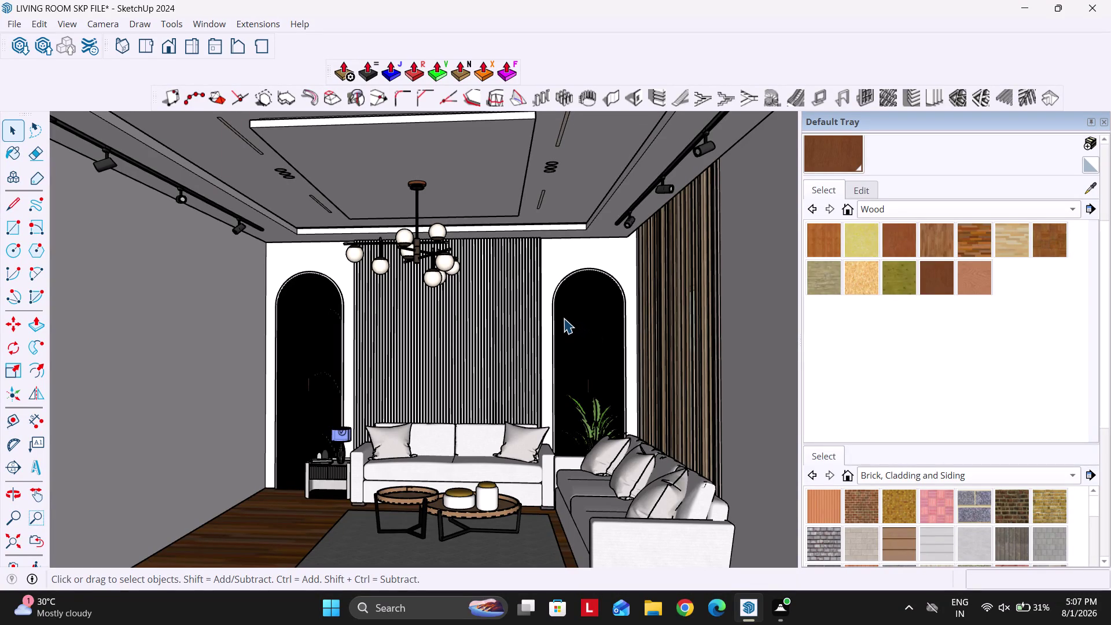
Compare the living room model against the reference photo and save the file.
scroll(down, 3)
scroll(up, 3)
middle_click(474, 294)
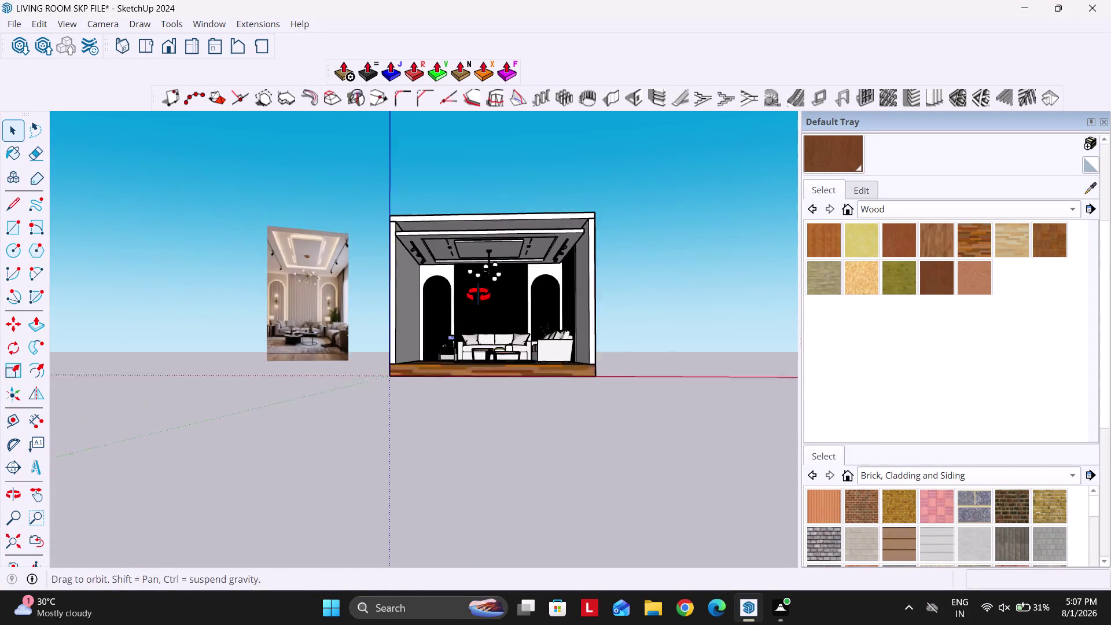
scroll(up, 3)
scroll(down, 3)
scroll(up, 3)
scroll(down, 3)
scroll(up, 3)
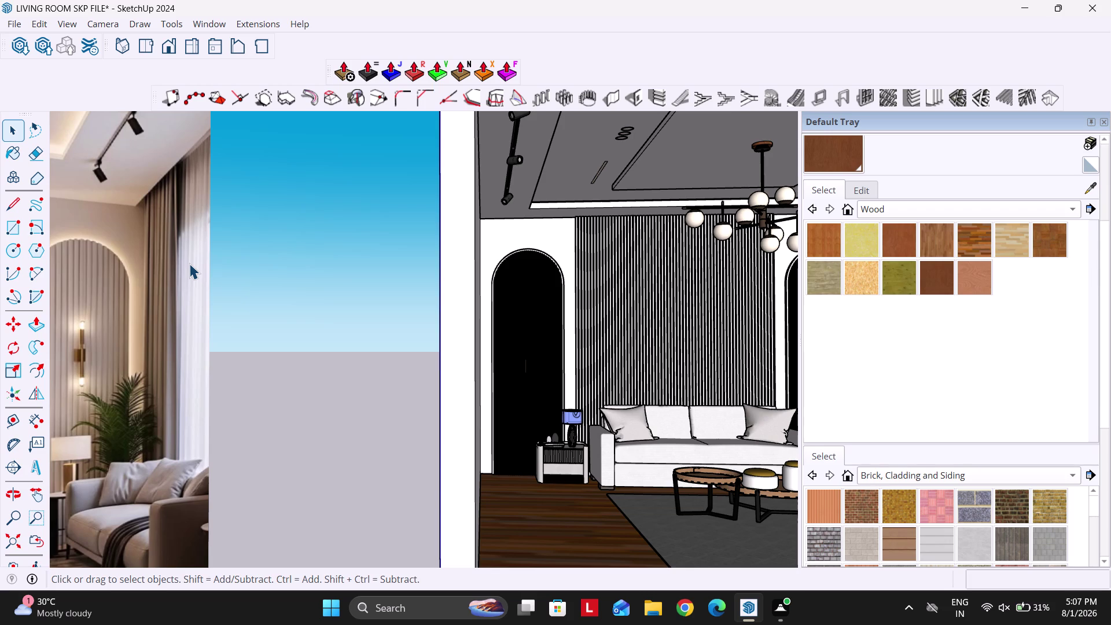
scroll(down, 3)
drag(280, 309, 289, 375)
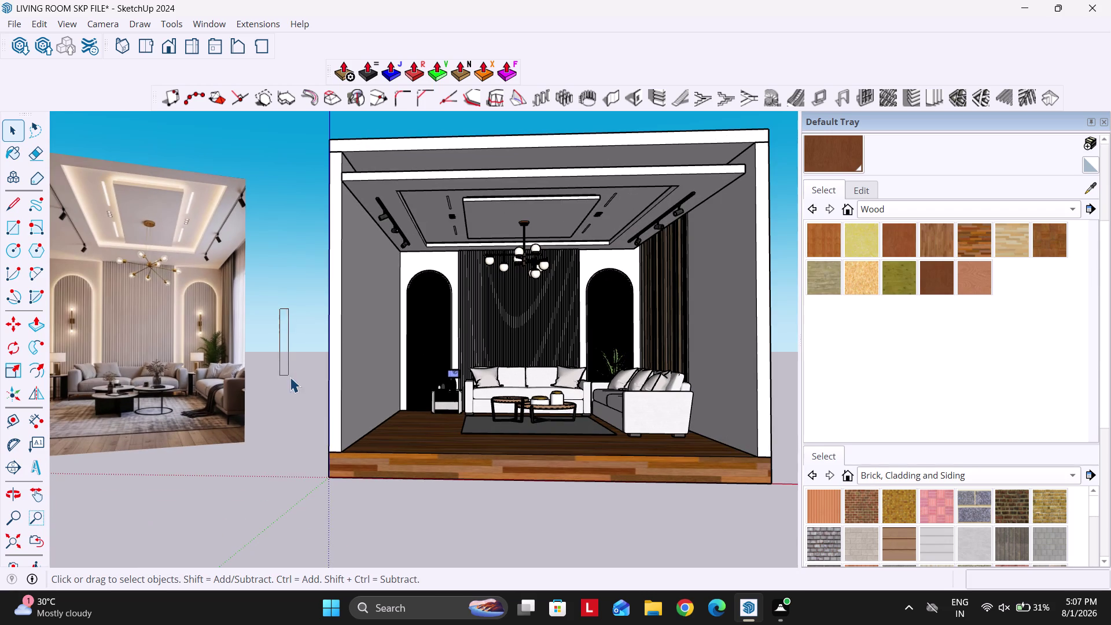
drag(289, 375, 297, 394)
key(ctrl+s)
Zoom and orbit into the room toward the sofa.
scroll(down, 3)
scroll(up, 3)
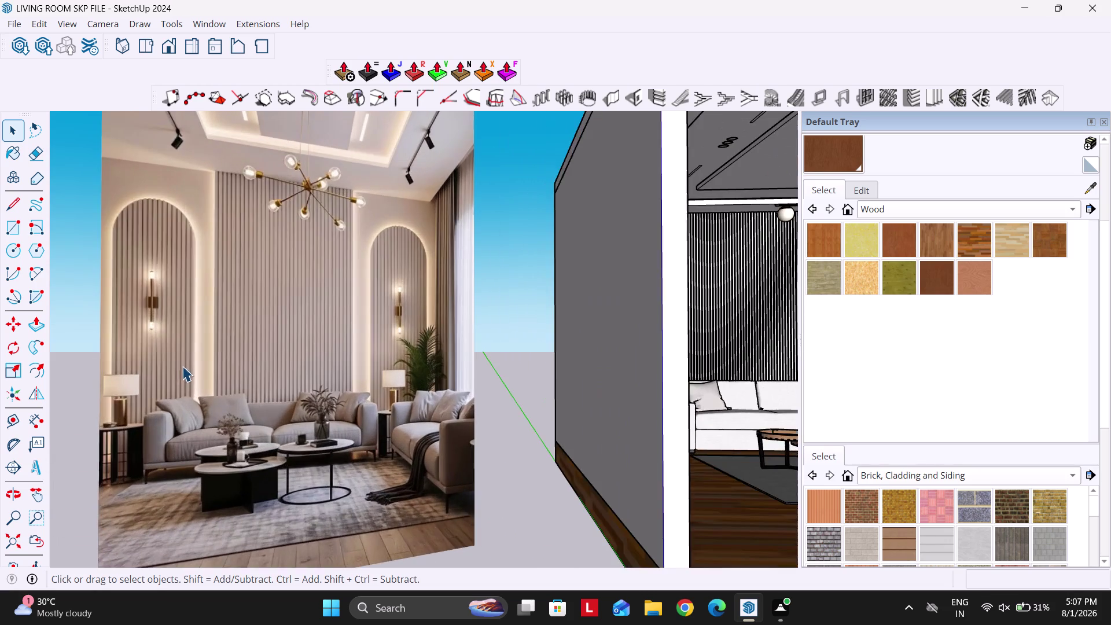
scroll(down, 3)
scroll(up, 3)
scroll(down, 3)
scroll(up, 3)
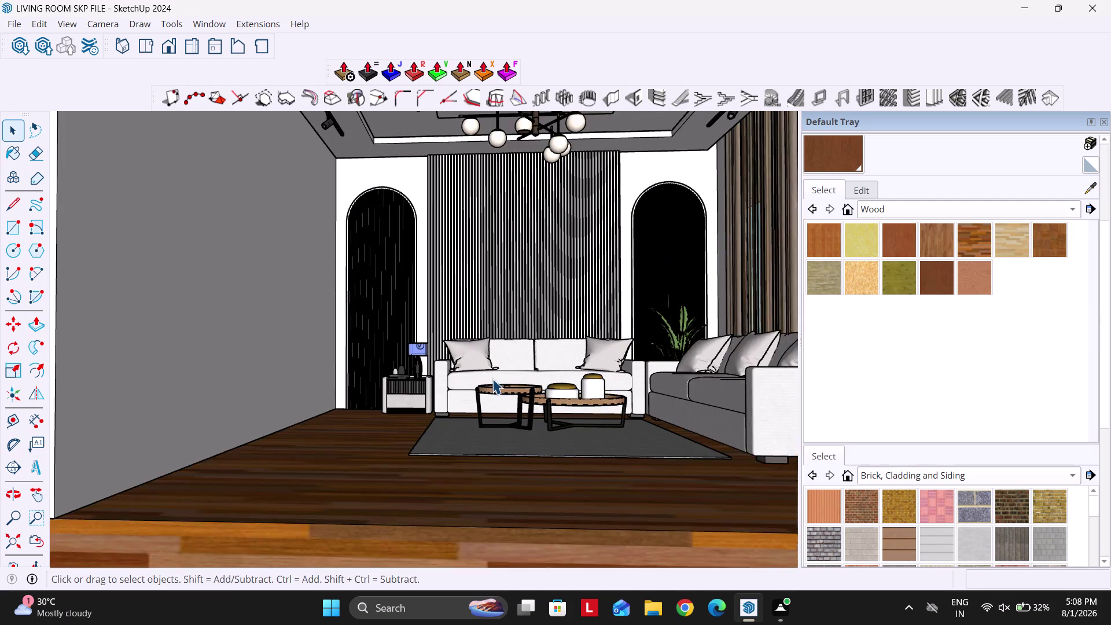
middle_drag(492, 379, 507, 440)
scroll(up, 3)
Select the side table, sofas, rug, coffee tables and potted plant together.
click(363, 381)
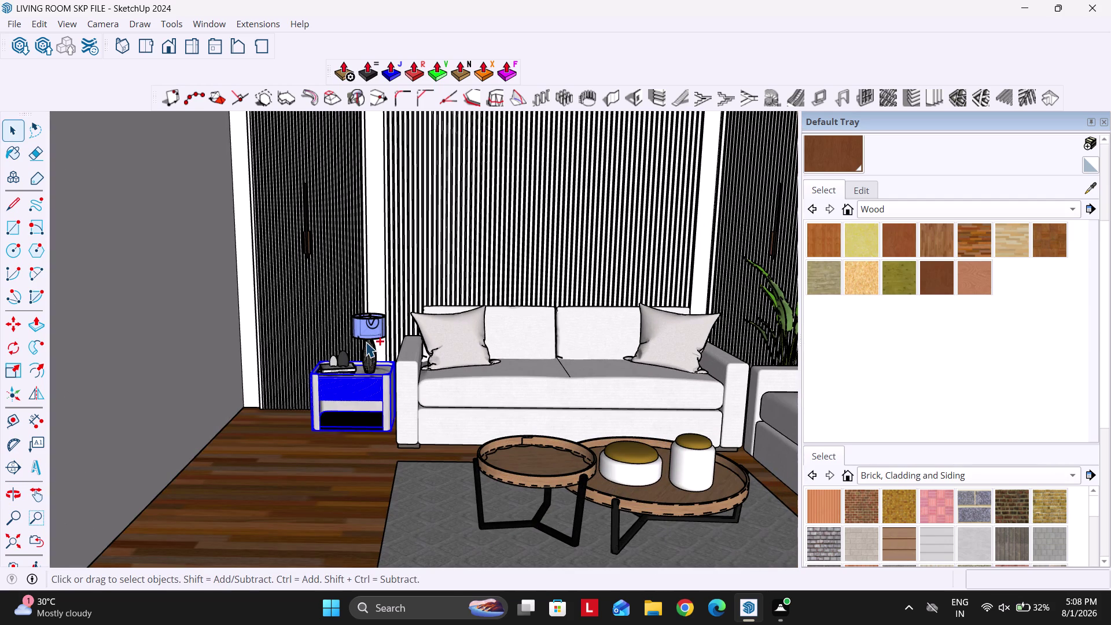
click(366, 341)
click(349, 355)
click(451, 367)
scroll(down, 3)
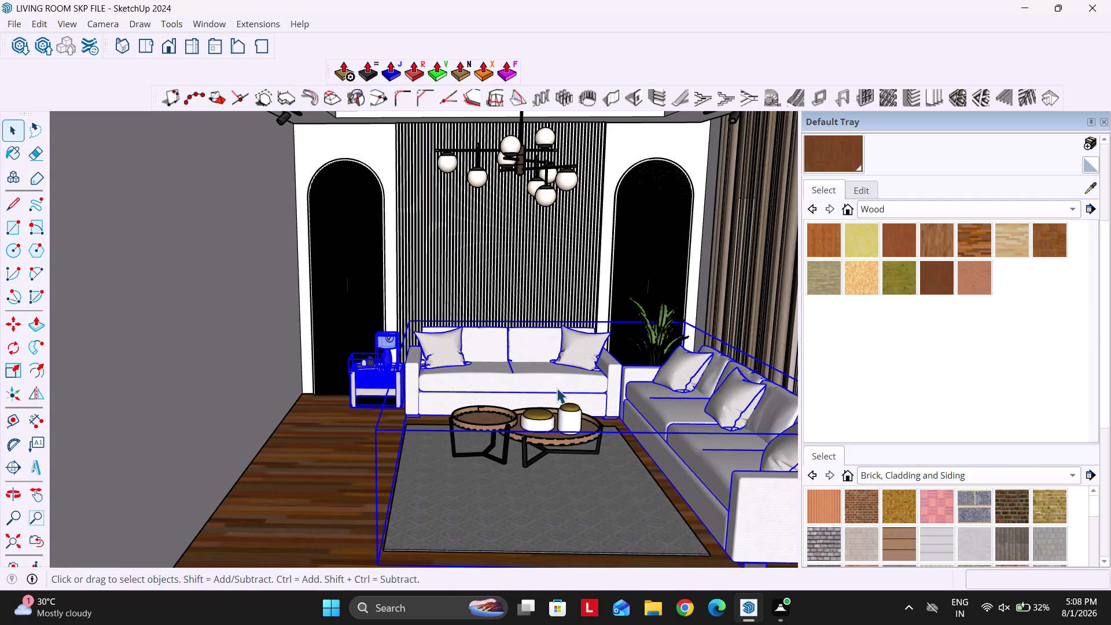
click(542, 420)
click(466, 481)
scroll(down, 3)
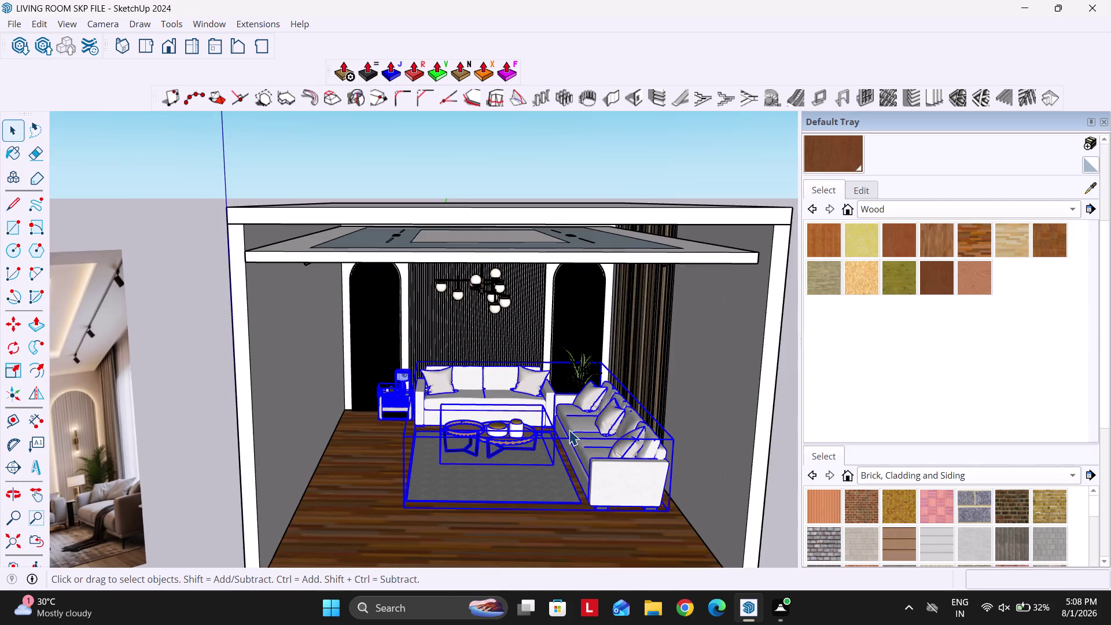
scroll(up, 3)
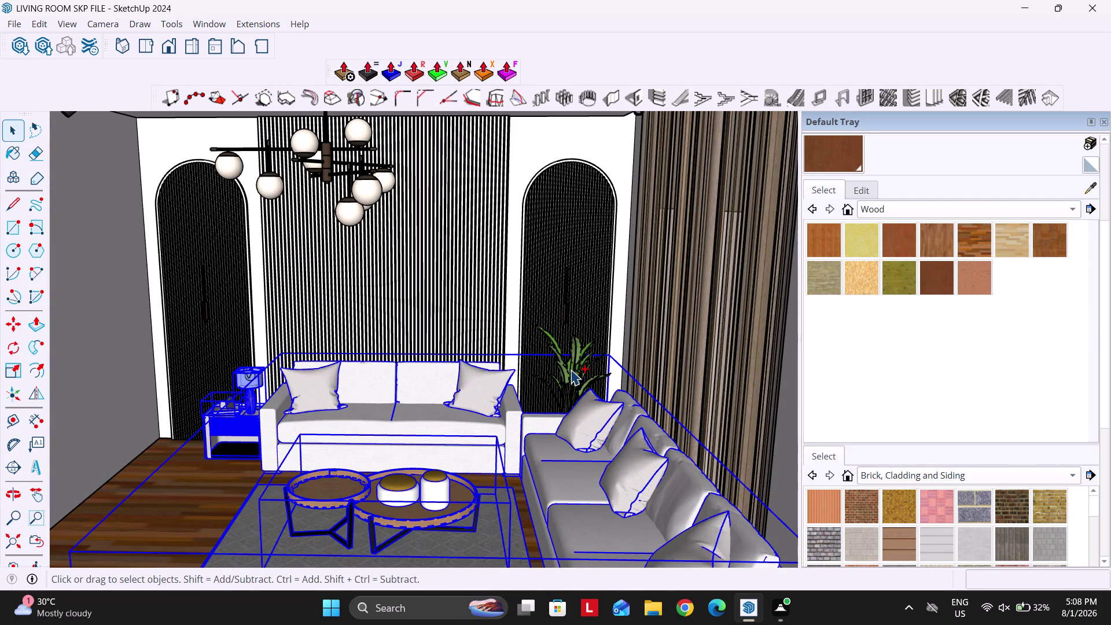
click(571, 370)
Scale the furniture up from a corner, then stretch it wider along the red axis.
key(s)
scroll(down, 3)
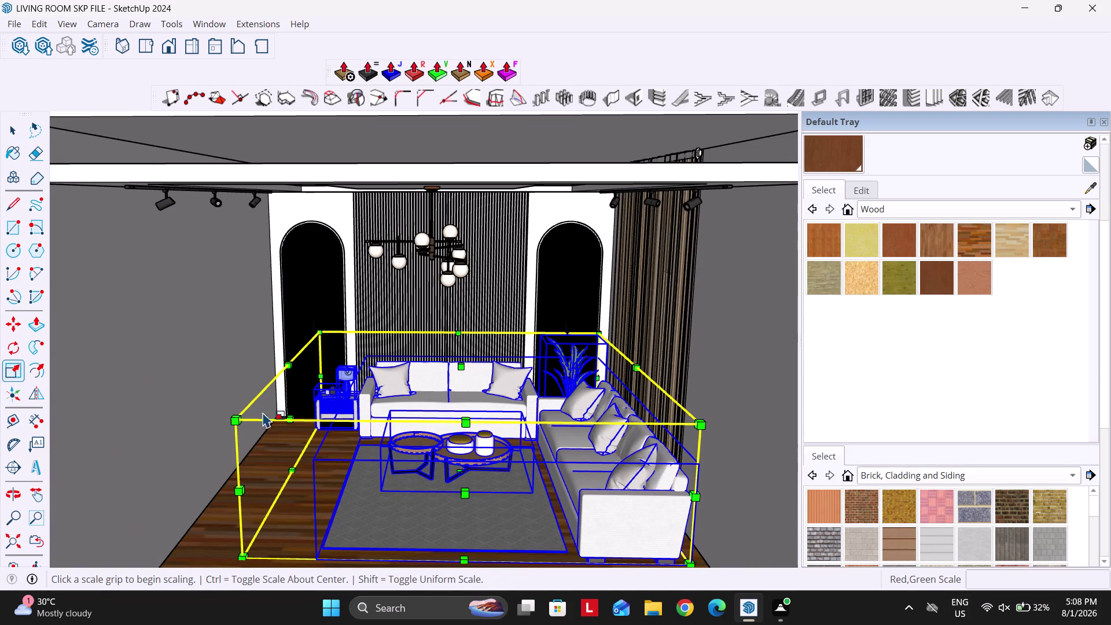
click(236, 420)
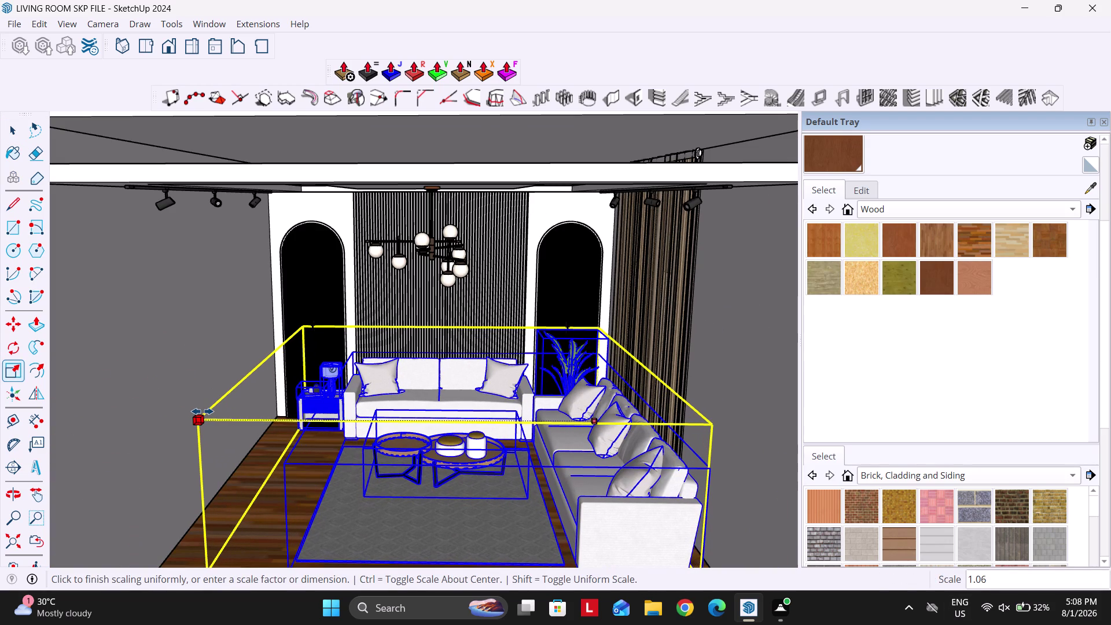
click(218, 413)
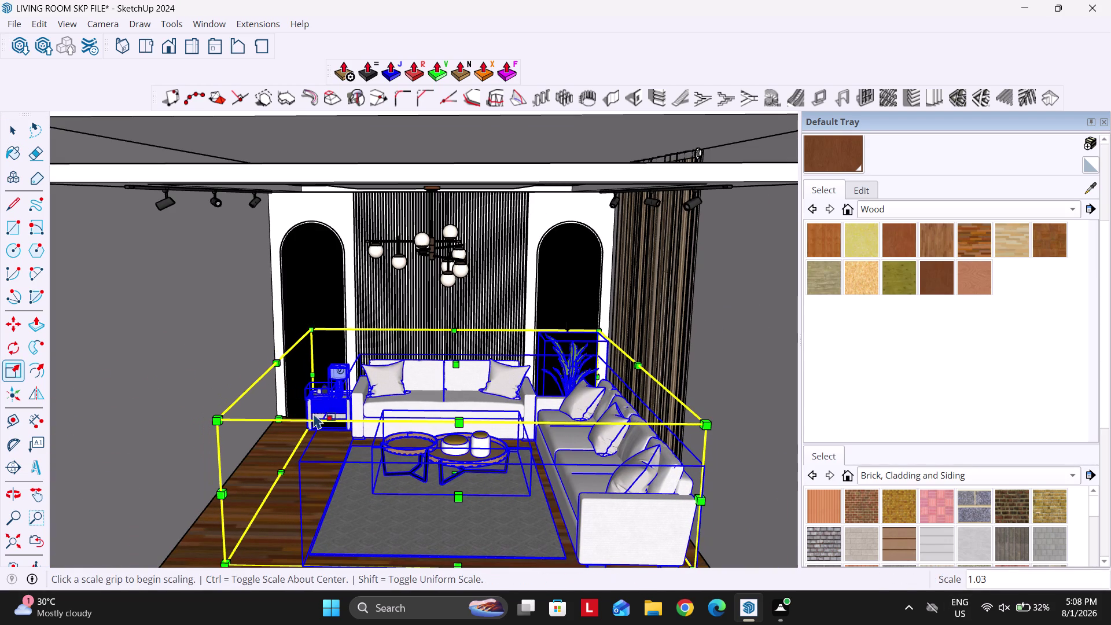
click(280, 420)
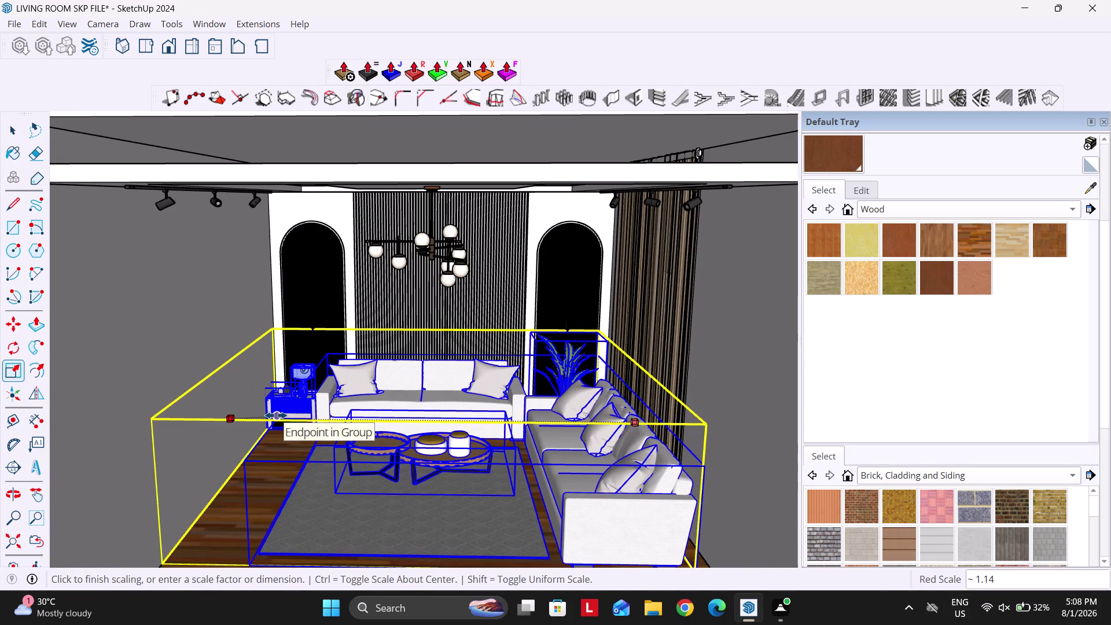
middle_drag(284, 417, 329, 415)
scroll(up, 3)
scroll(up, 3)
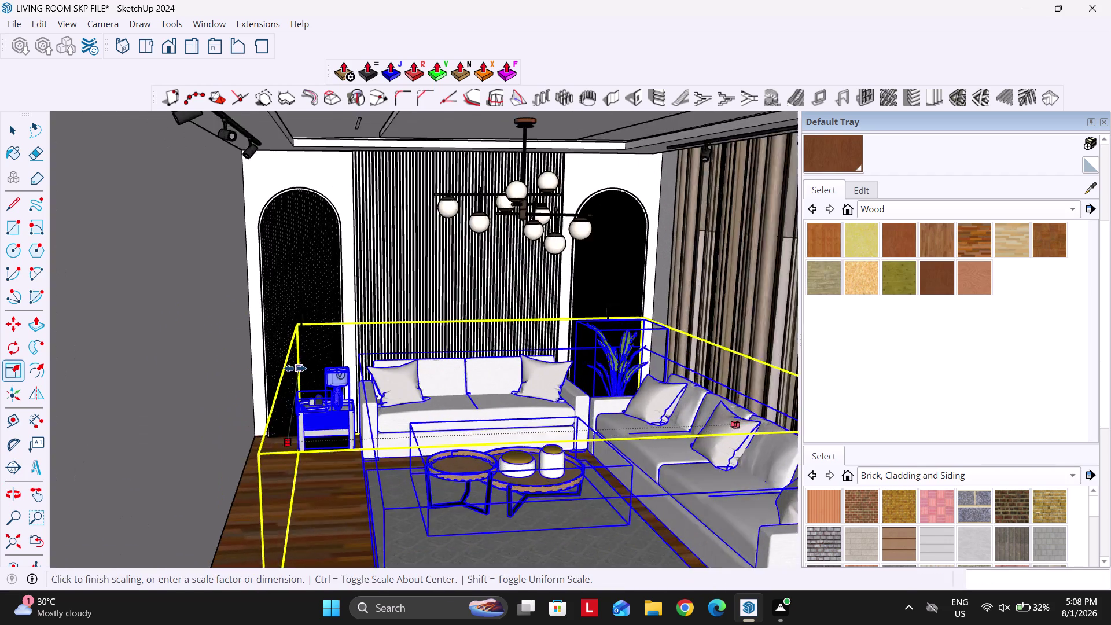
click(288, 369)
key(space)
Bring up the context menu for the furniture and dismiss it unchanged.
scroll(down, 3)
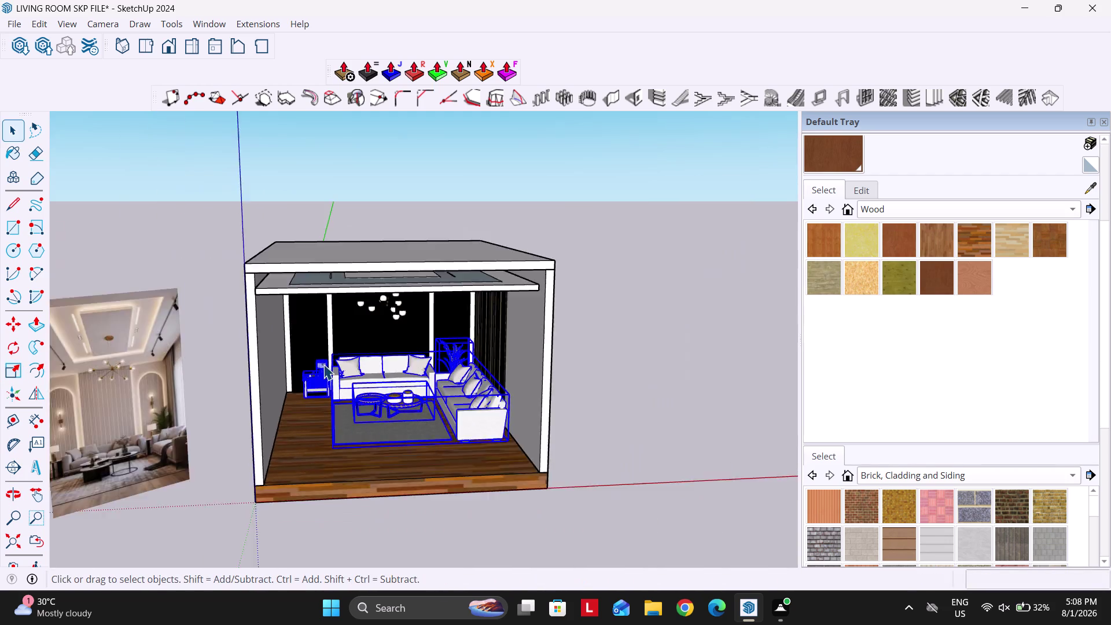
scroll(down, 3)
click(556, 378)
right_drag(446, 384, 439, 319)
scroll(up, 3)
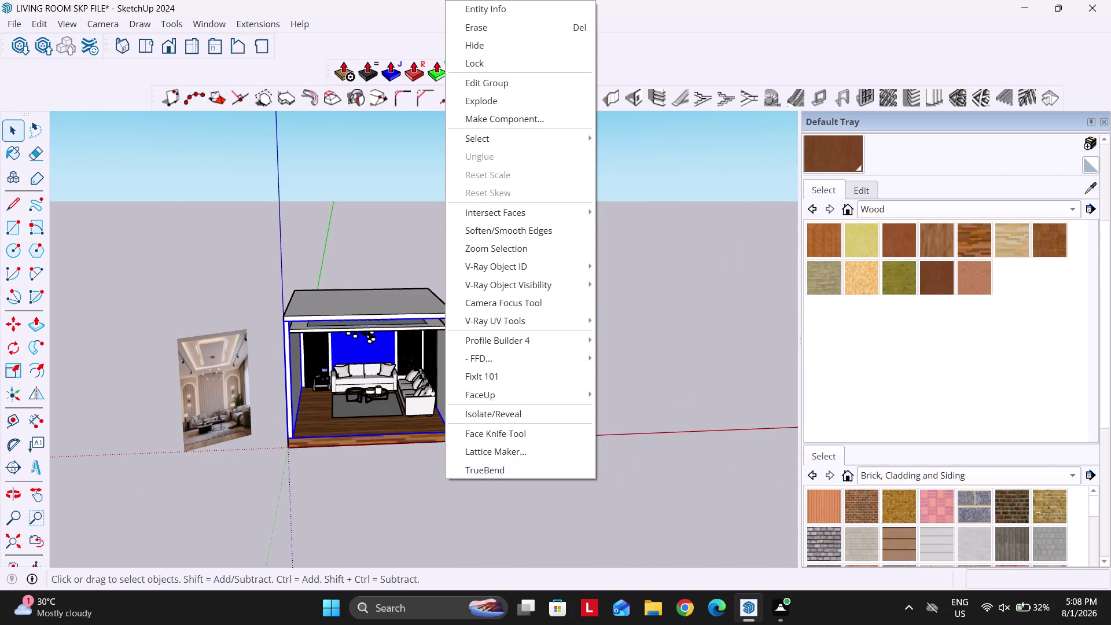
double_click(674, 521)
Orbit out to face the whole room front-on and select the chandelier.
middle_drag(398, 442, 566, 434)
middle_drag(559, 448, 481, 362)
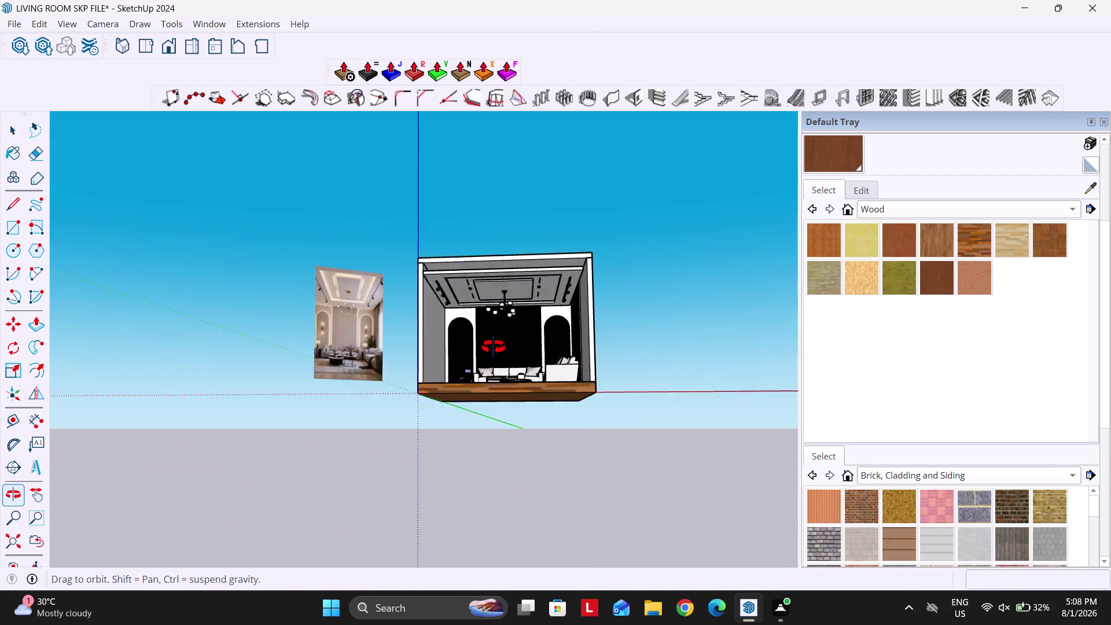
middle_drag(481, 362, 492, 384)
scroll(up, 3)
scroll(down, 3)
middle_drag(500, 355, 520, 359)
scroll(up, 3)
click(432, 289)
key(s)
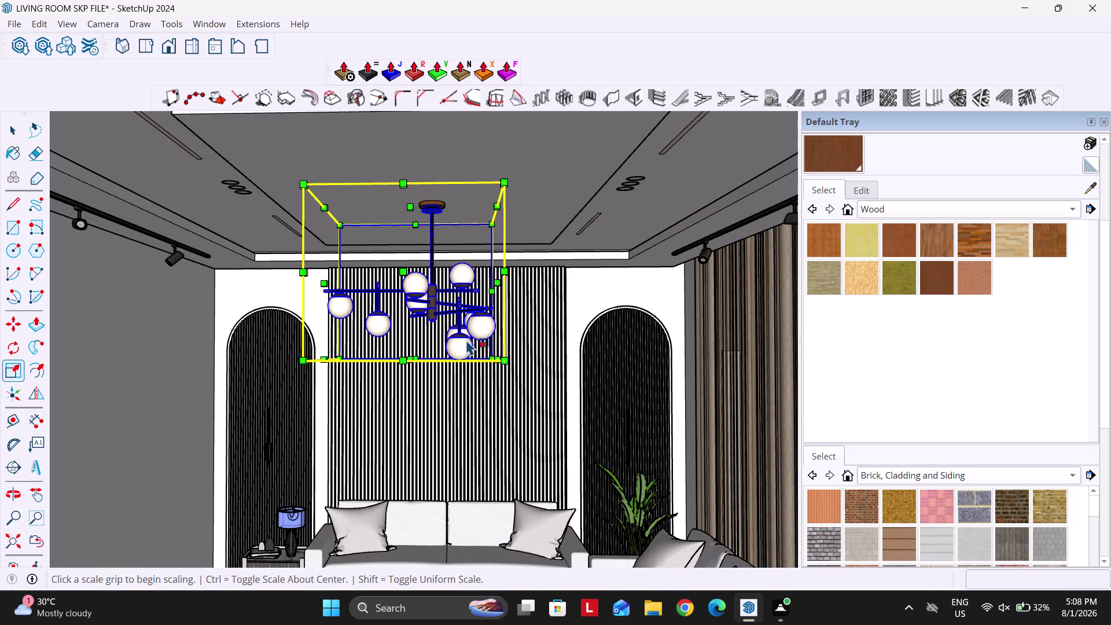
Shrink the chandelier from a corner grip to about 0.89 of its size.
click(502, 362)
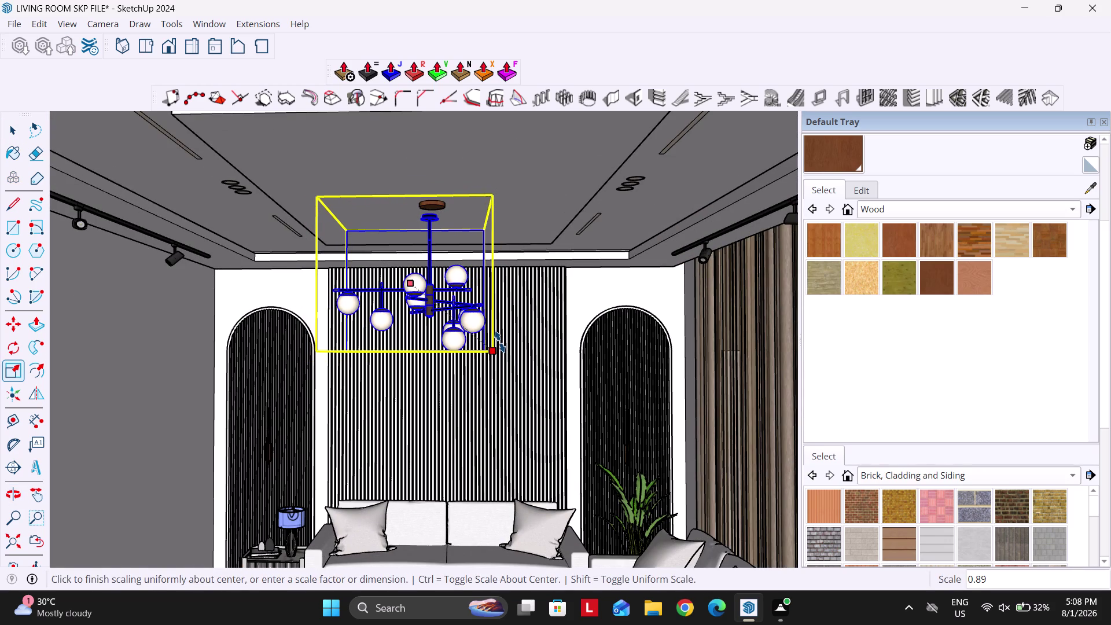
click(500, 342)
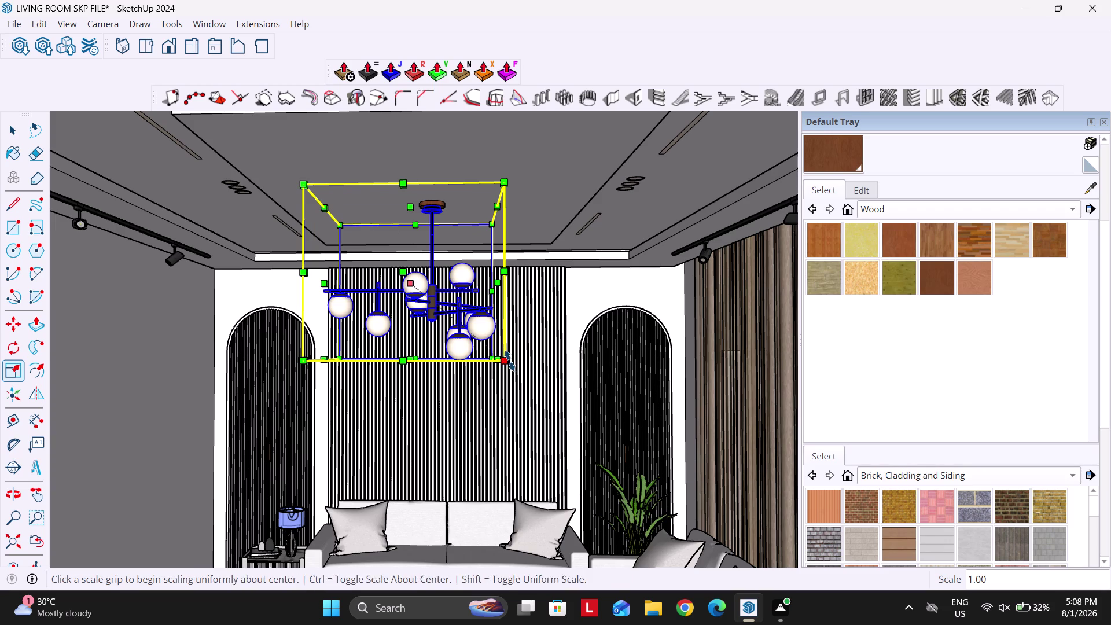
click(510, 361)
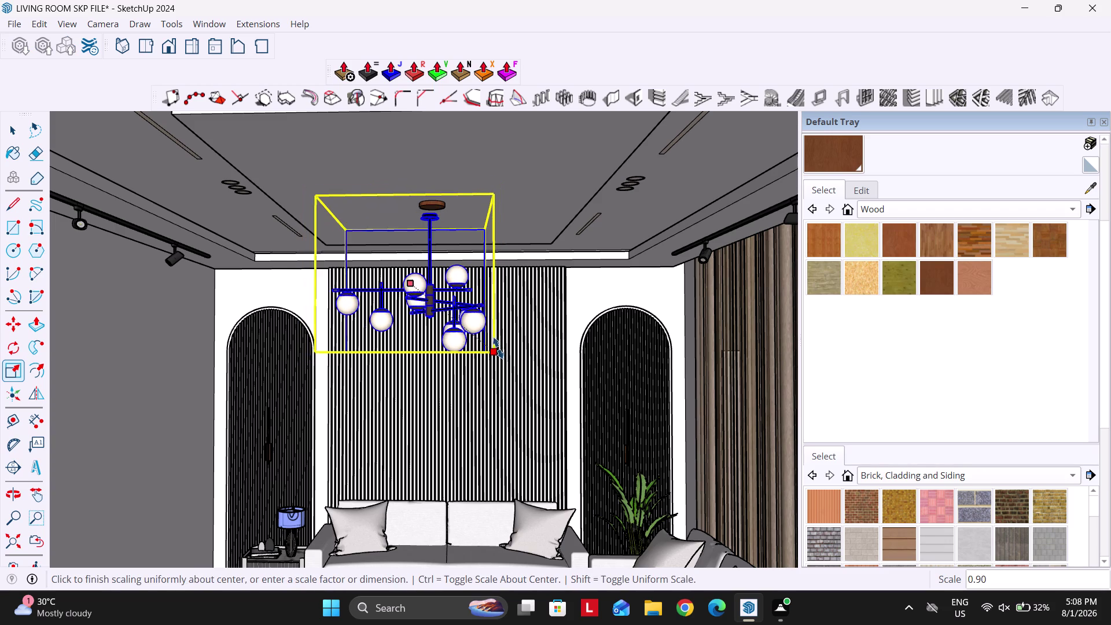
key(Escape)
text(`)
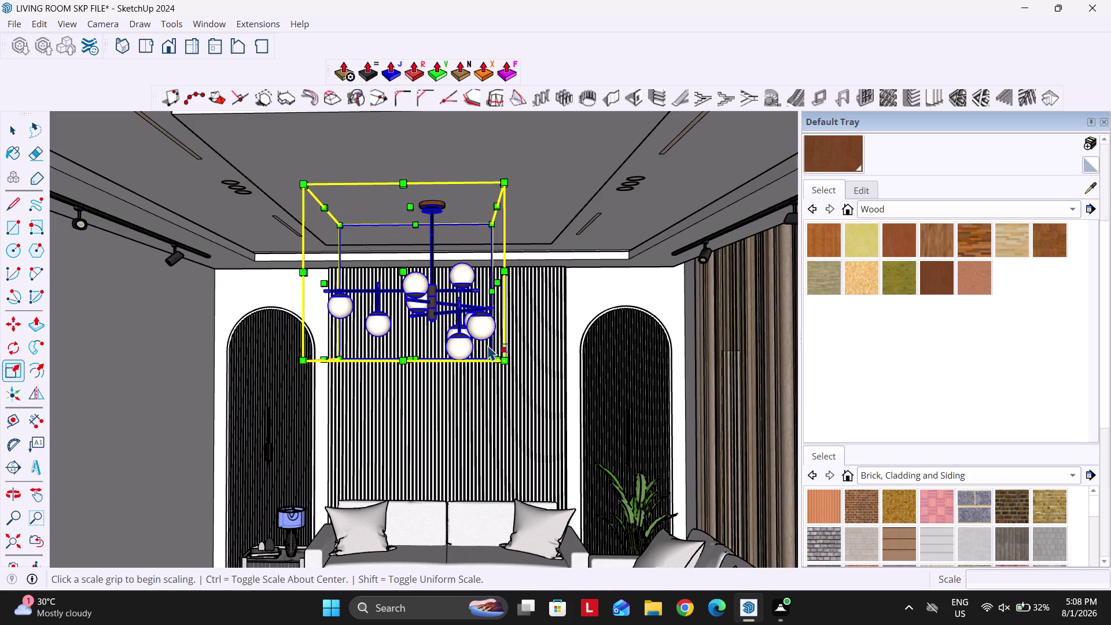
key(space)
scroll(up, 3)
key(s)
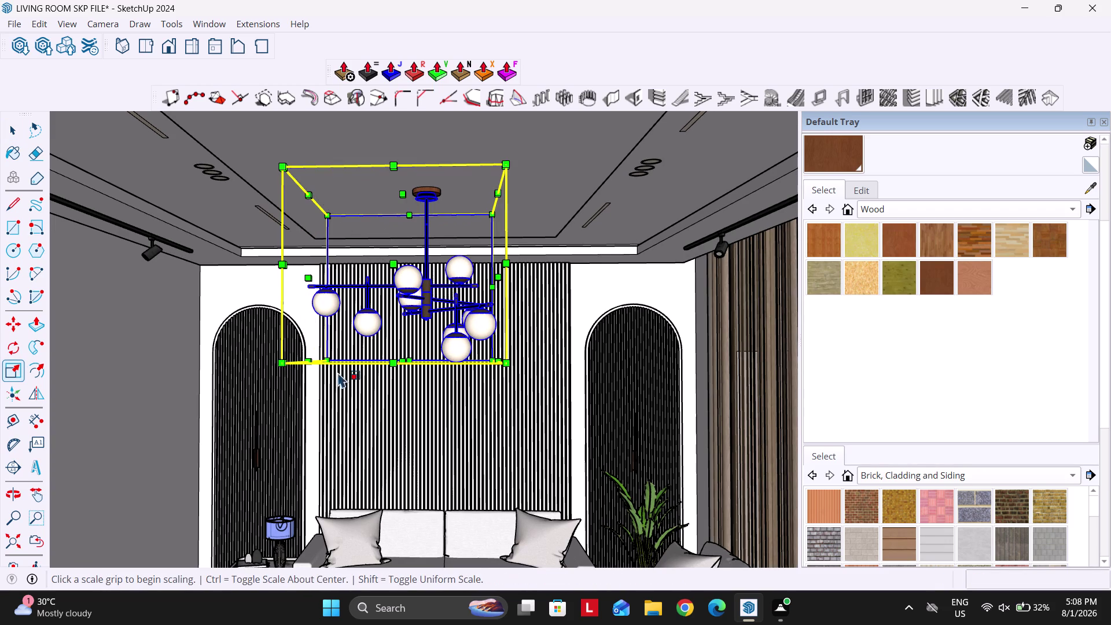
click(285, 366)
click(303, 360)
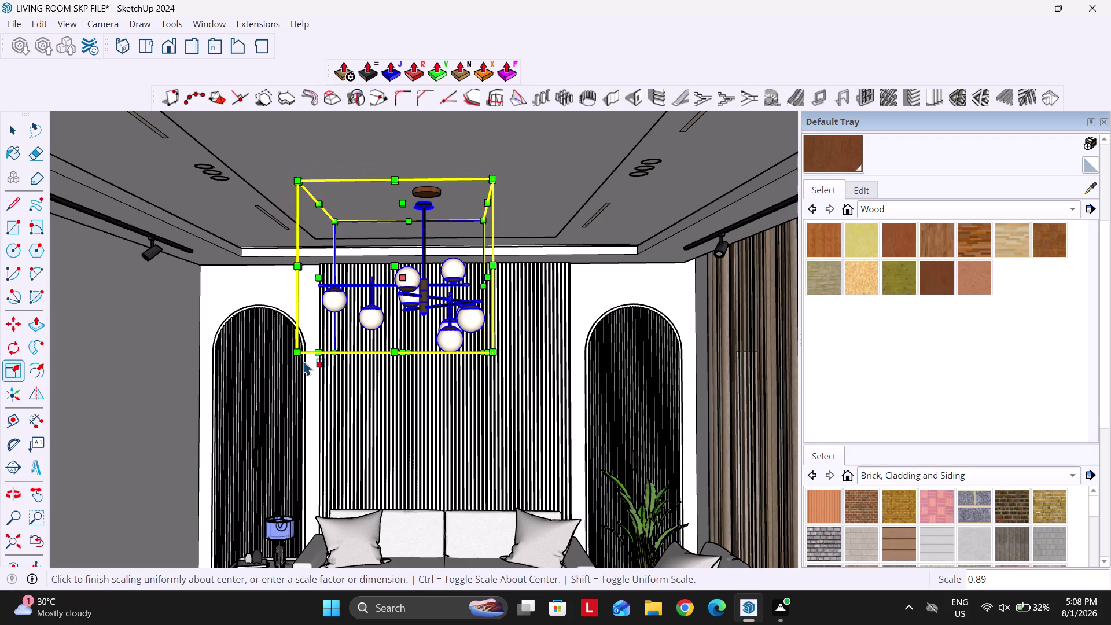
key(m)
scroll(up, 3)
Try moving the chandelier upward, undo, and orbit to view the canopy from below.
scroll(down, 3)
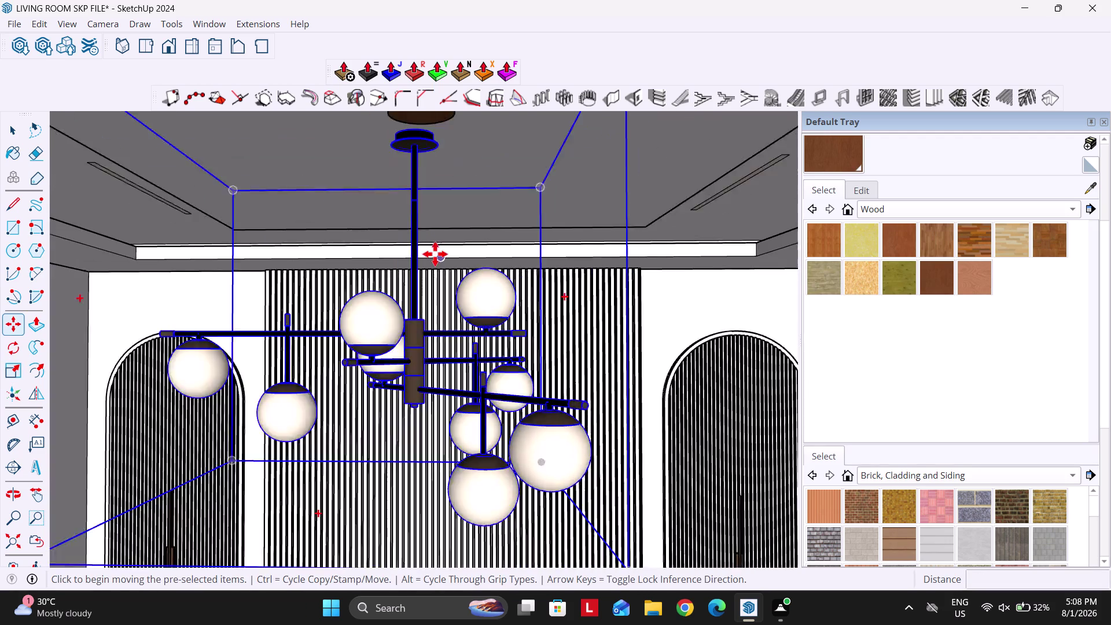
scroll(down, 3)
scroll(down, 3)
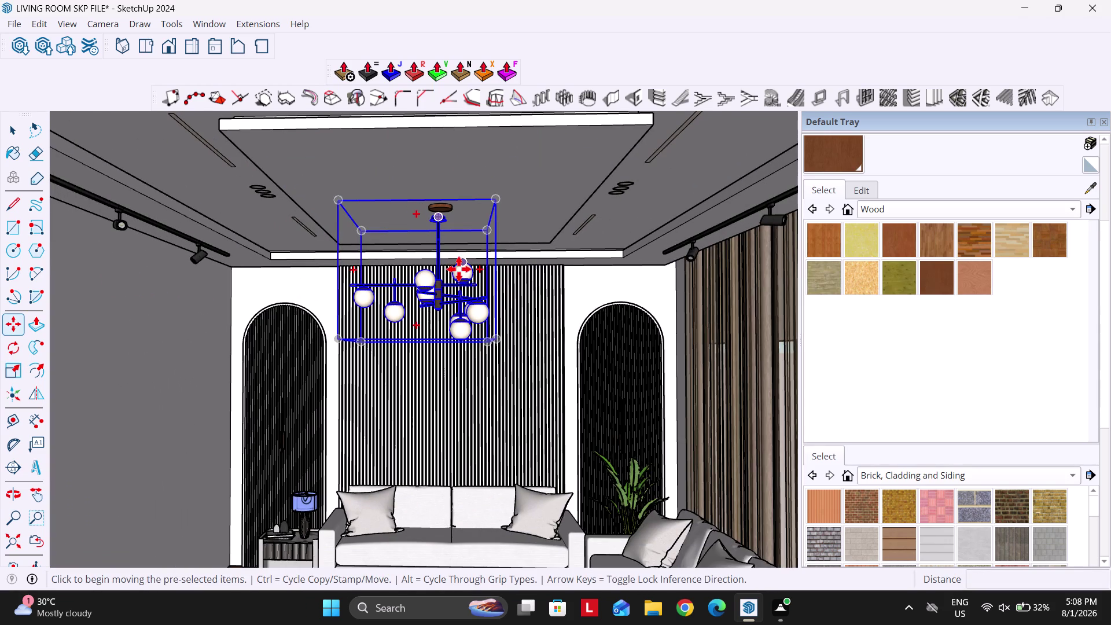
scroll(up, 3)
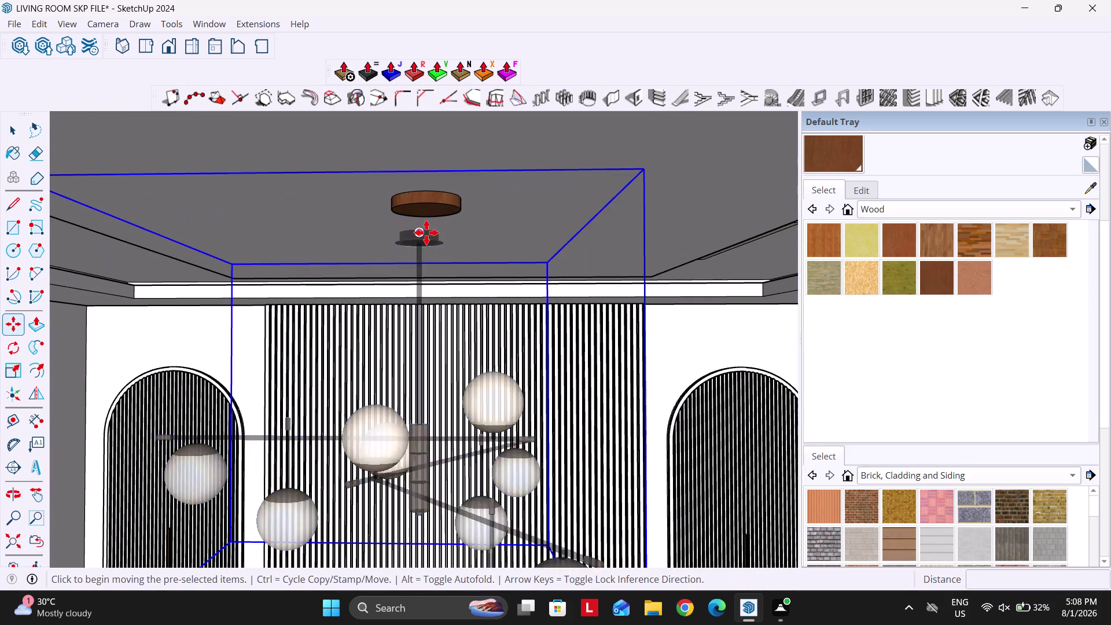
click(549, 263)
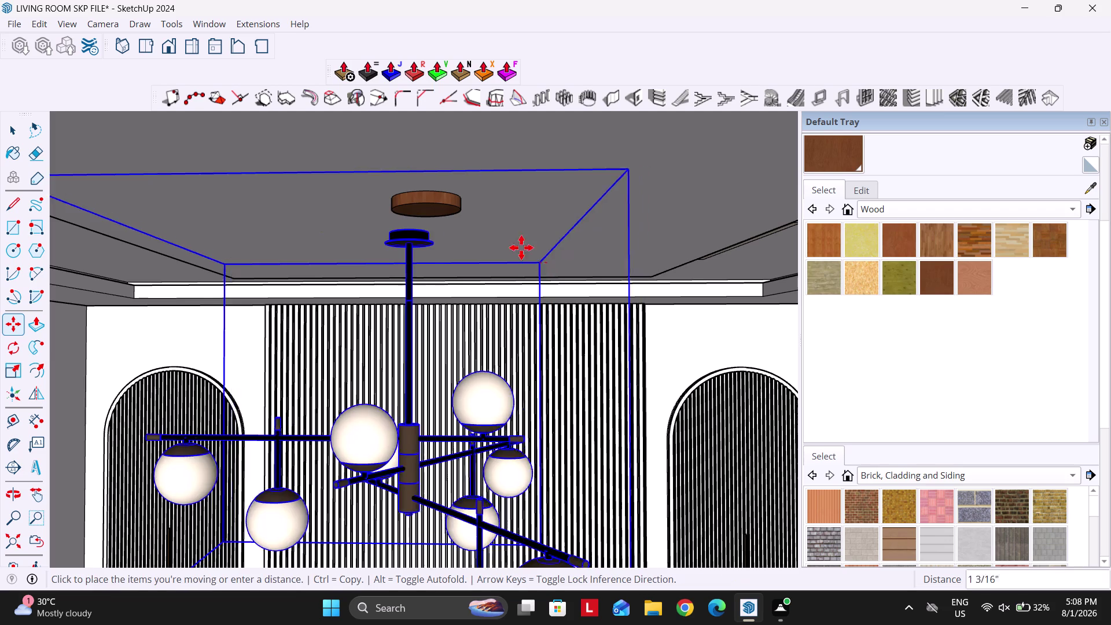
key(Up)
scroll(up, 3)
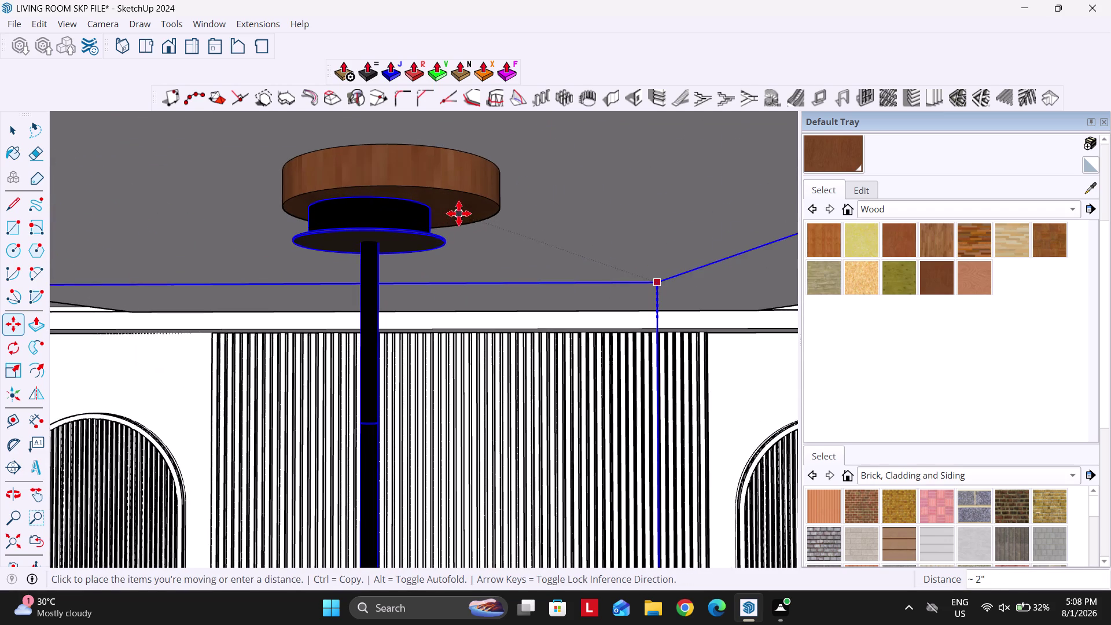
key(space)
middle_drag(457, 222, 453, 176)
key(ctrl+z)
scroll(down, 3)
scroll(up, 3)
middle_drag(470, 236, 451, 178)
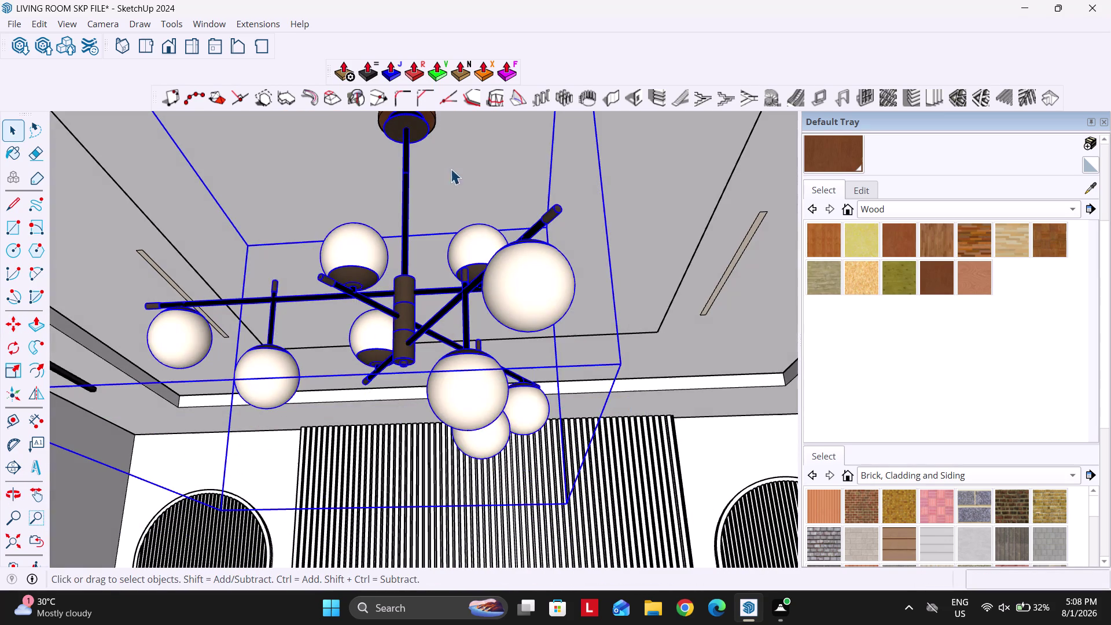
middle_drag(460, 174, 450, 283)
scroll(up, 3)
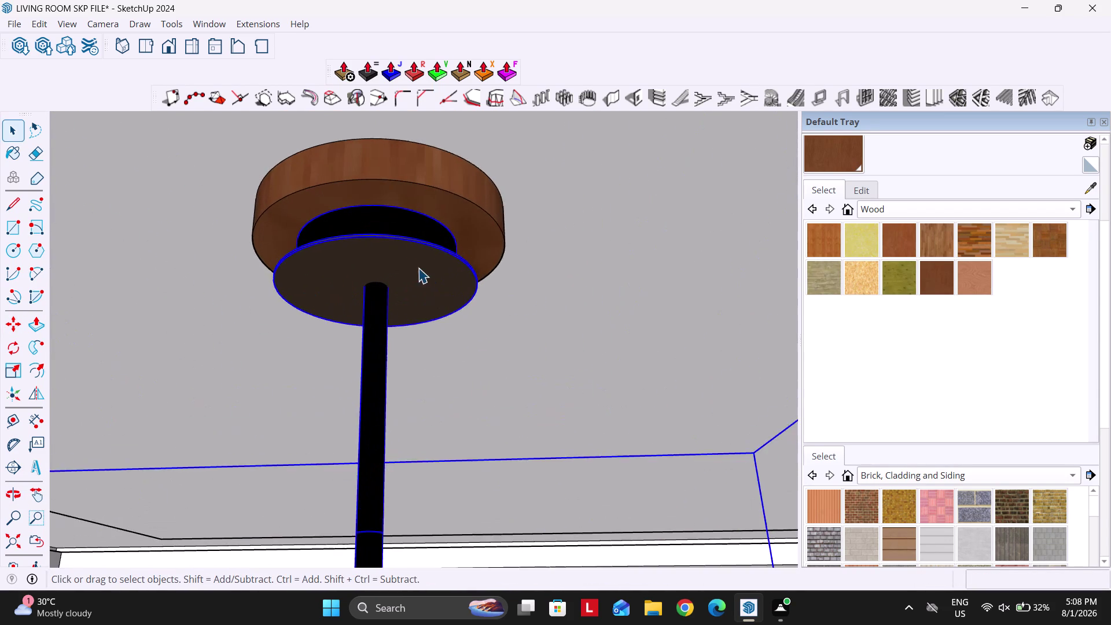
middle_drag(420, 261, 438, 173)
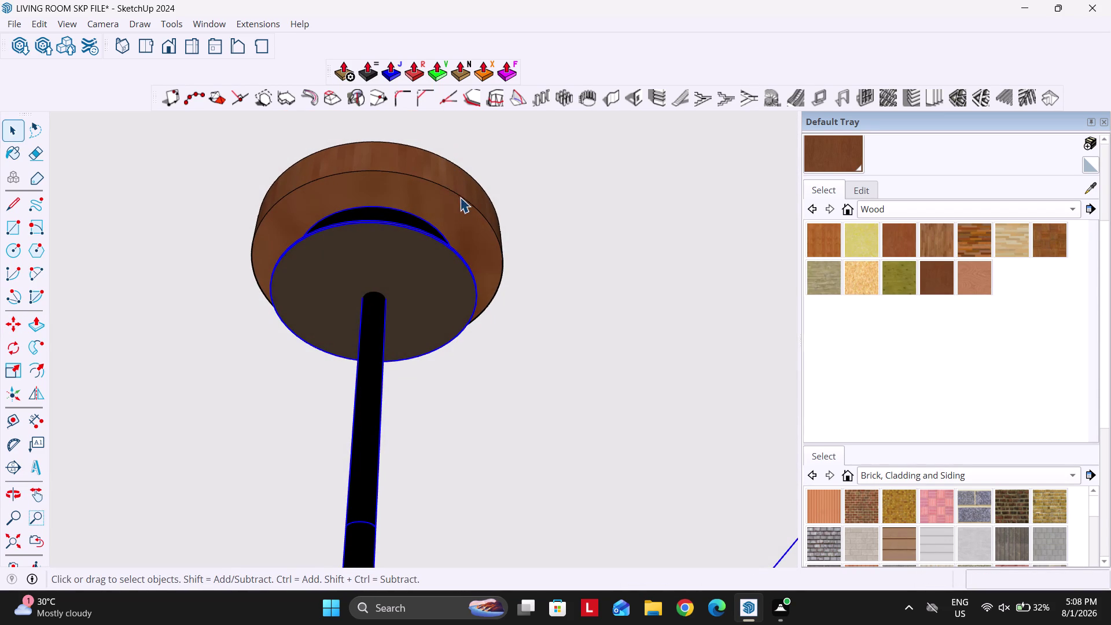
Inspect the chandelier's nested canopy parts, then exit and select the mounting plate.
double_click(453, 222)
double_click(466, 222)
right_click(466, 222)
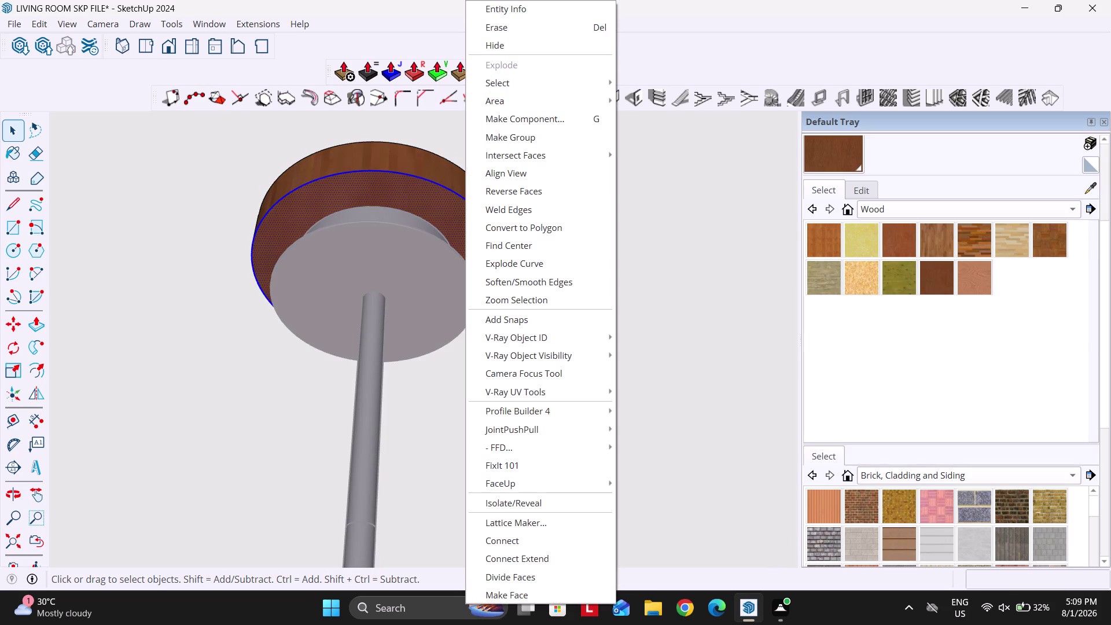
click(509, 246)
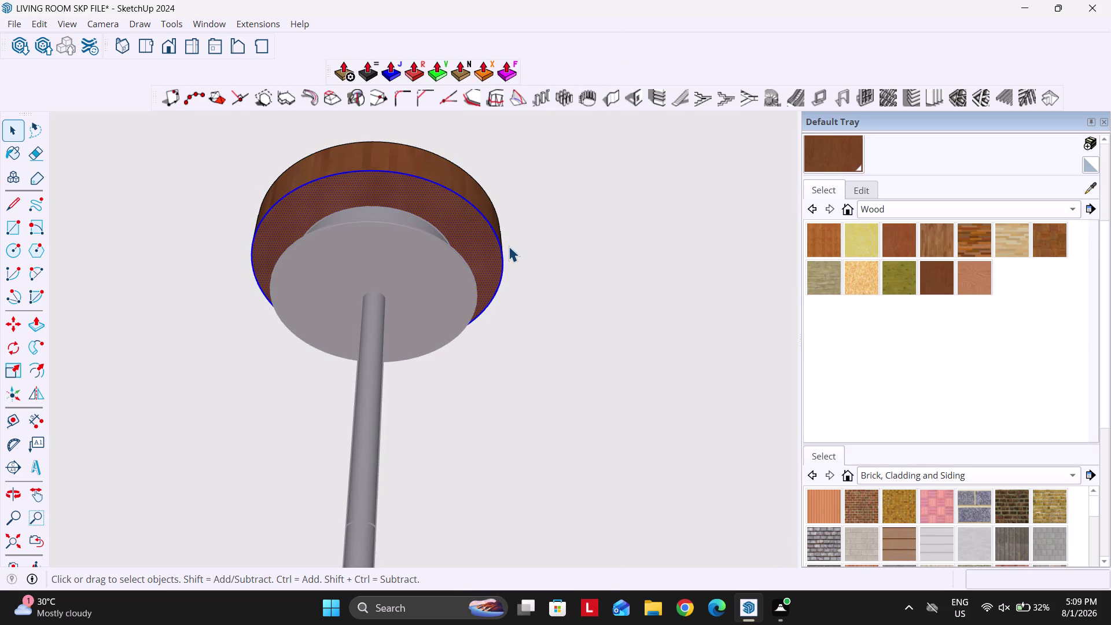
key(Escape)
key(Escape)
click(431, 261)
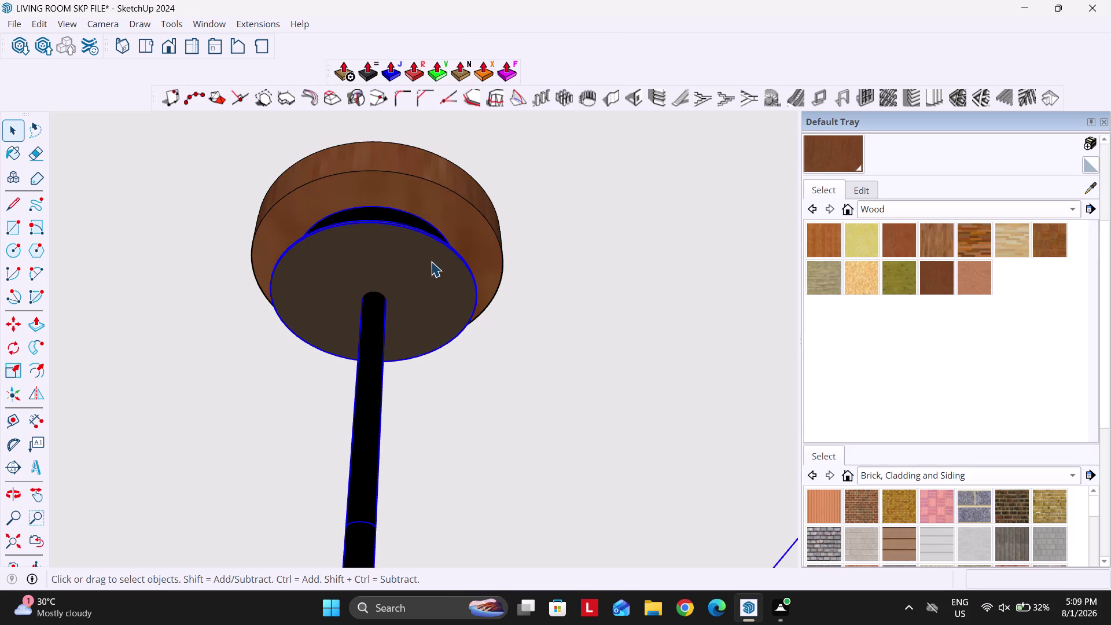
Start an upward-locked move from the top of the rod, then cancel it.
key(m)
click(377, 265)
key(Up)
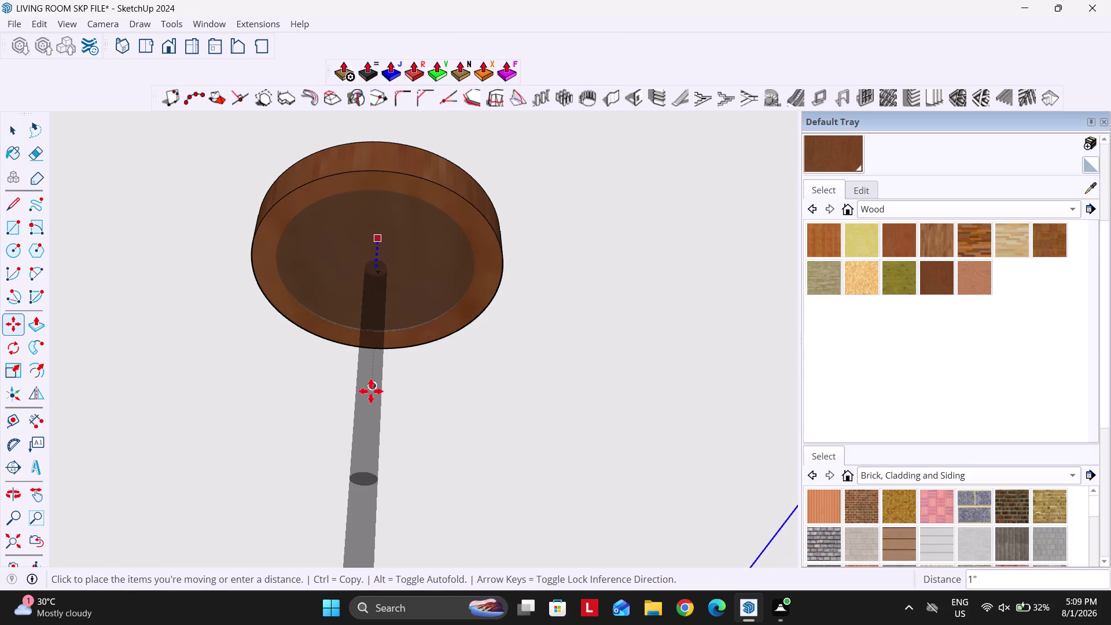
scroll(down, 3)
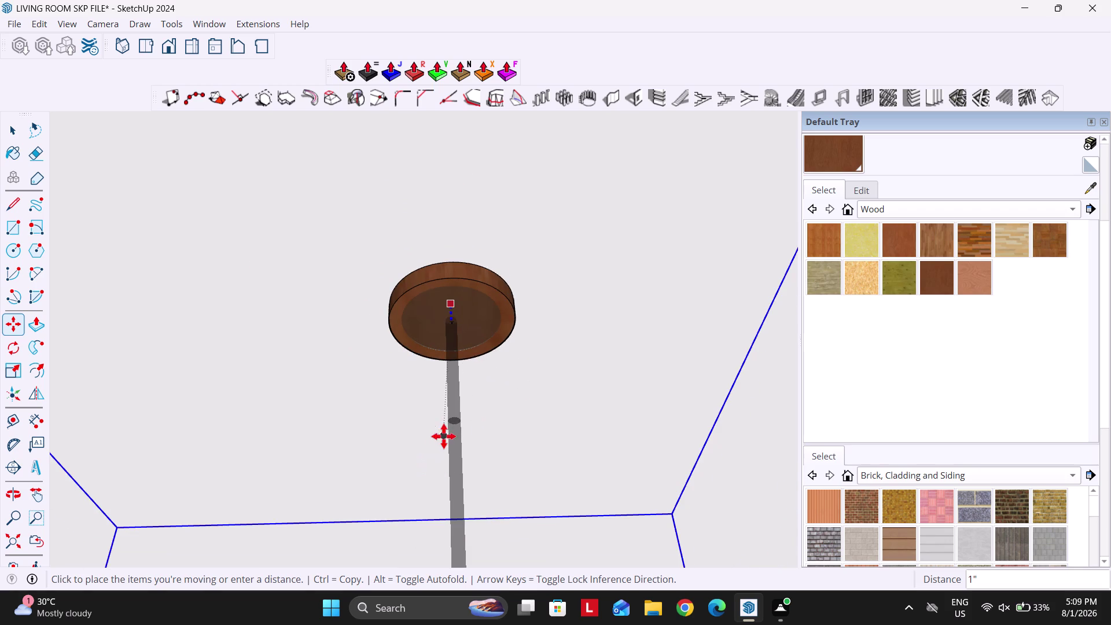
scroll(down, 3)
key(Escape)
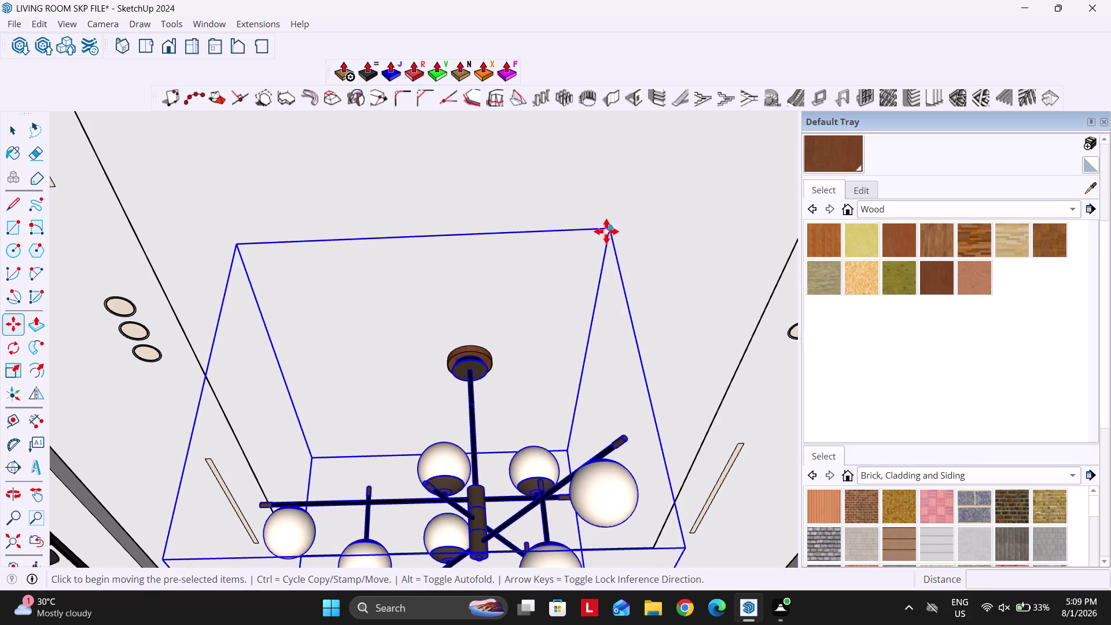
Move the chandelier vertically from its bounding corner to a new position.
click(609, 231)
key(Up)
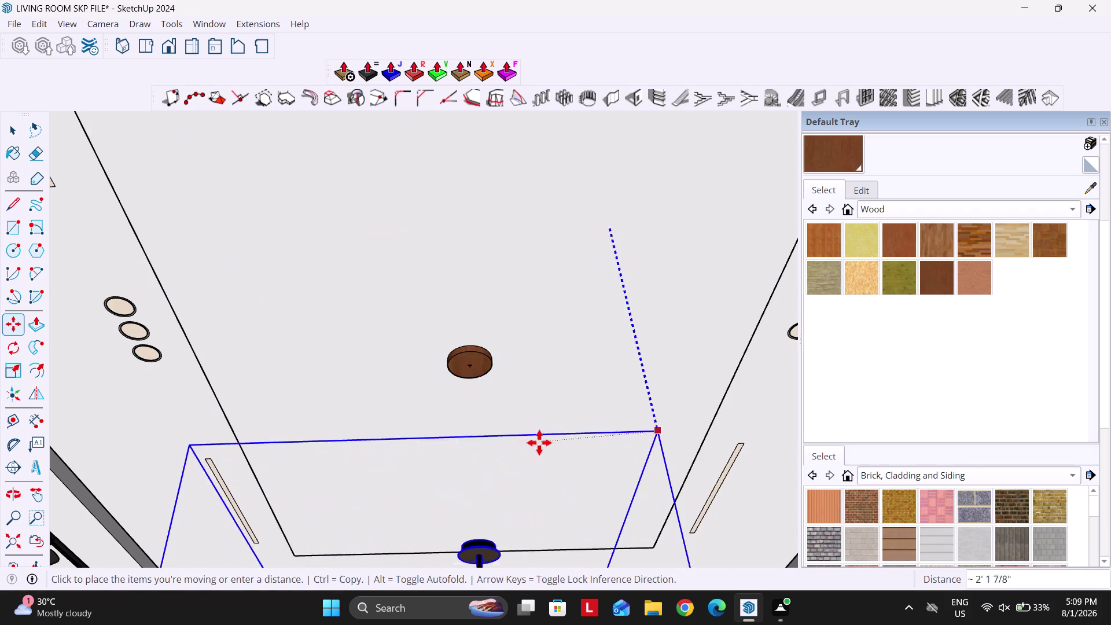
scroll(down, 3)
middle_drag(539, 363, 507, 518)
scroll(down, 3)
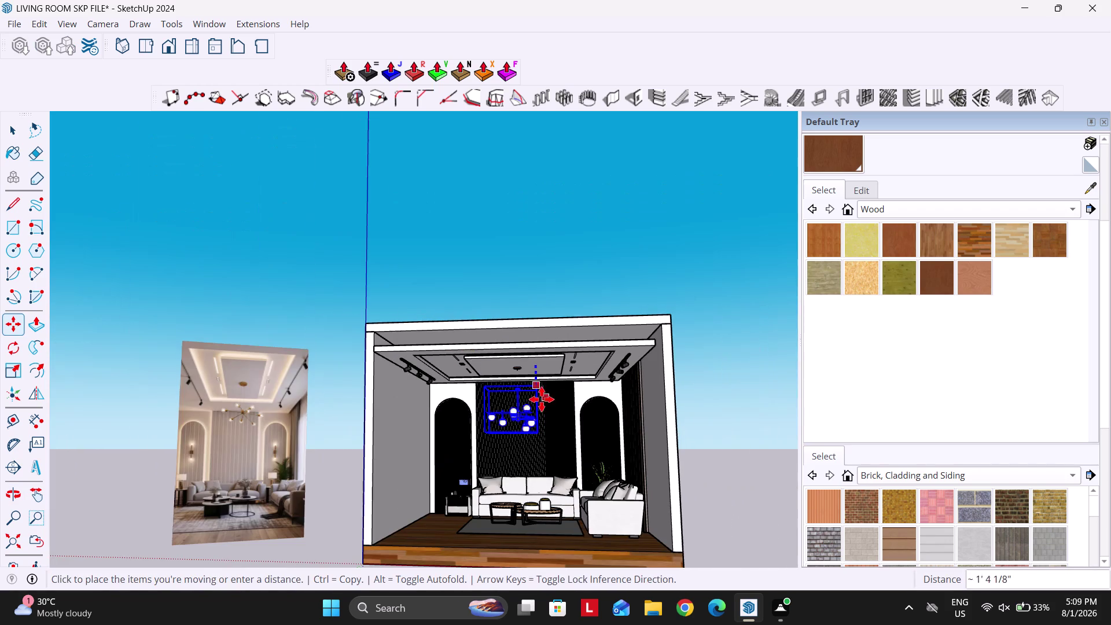
click(537, 414)
scroll(up, 3)
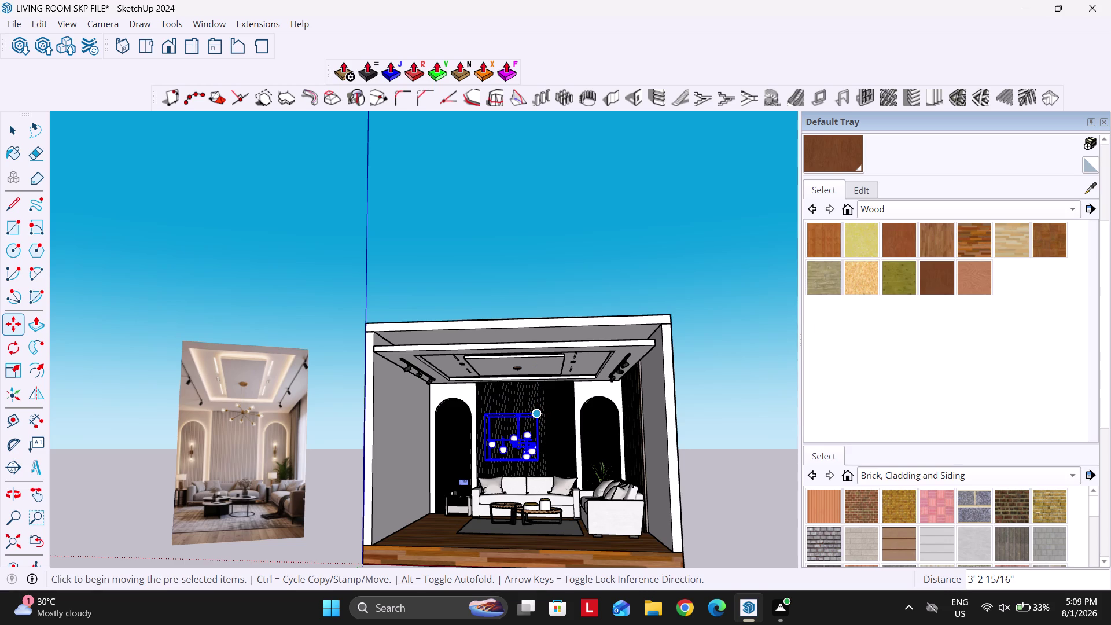
scroll(up, 3)
scroll(up, 3)
scroll(up, 3)
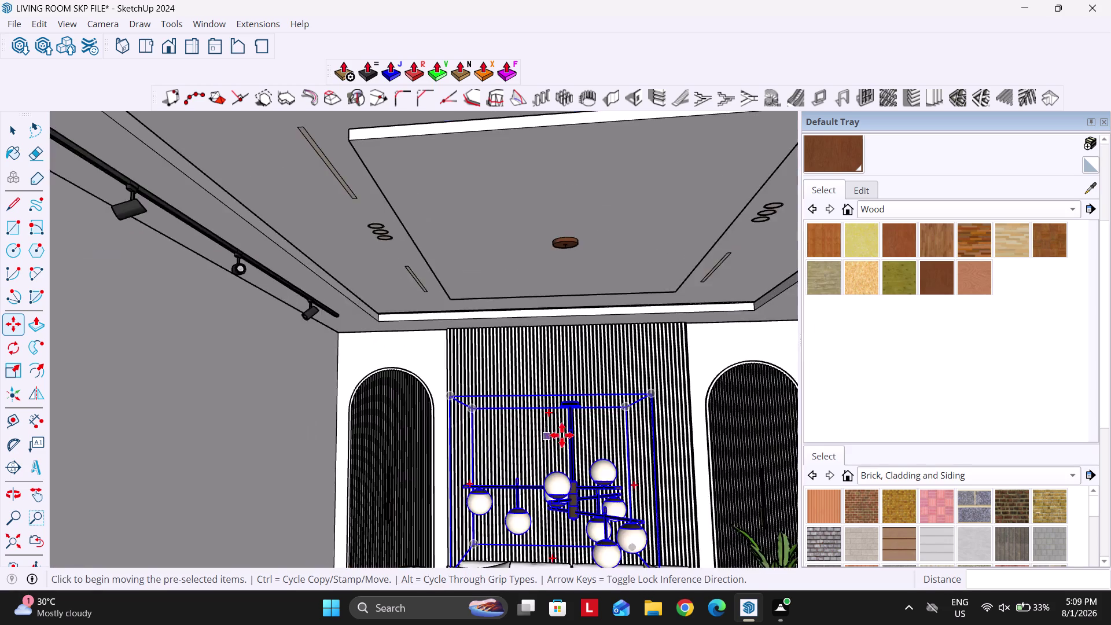
scroll(up, 3)
middle_drag(575, 369, 531, 438)
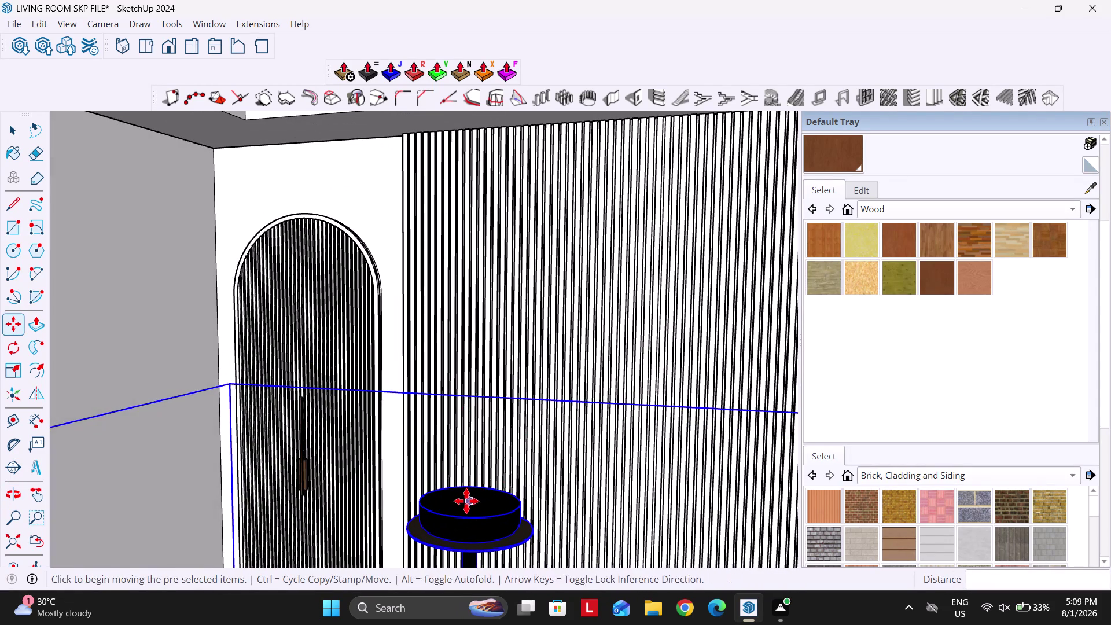
Move the chandelier from its top disc so the rod sits in the ceiling canopy.
click(467, 502)
middle_drag(493, 443, 545, 302)
scroll(down, 3)
scroll(up, 3)
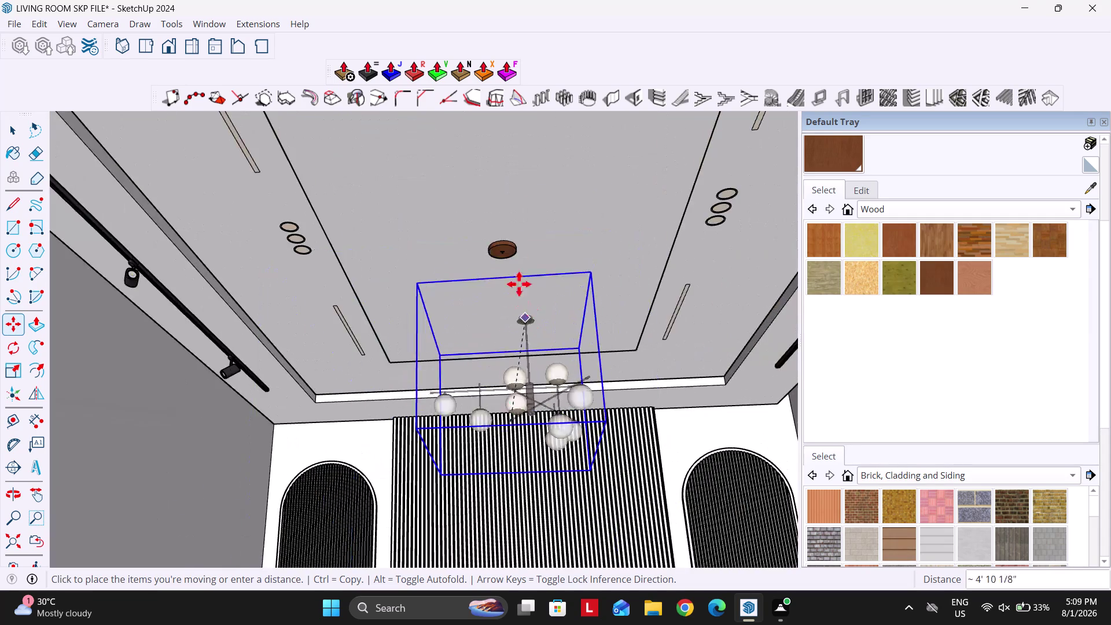
scroll(up, 3)
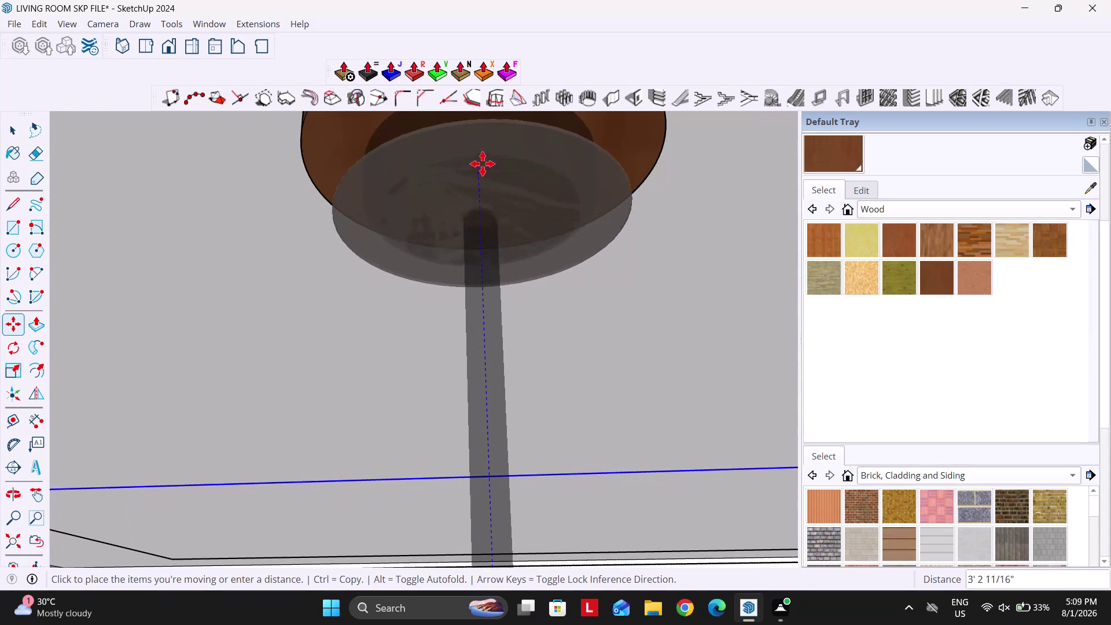
click(480, 161)
scroll(down, 3)
key(space)
scroll(down, 3)
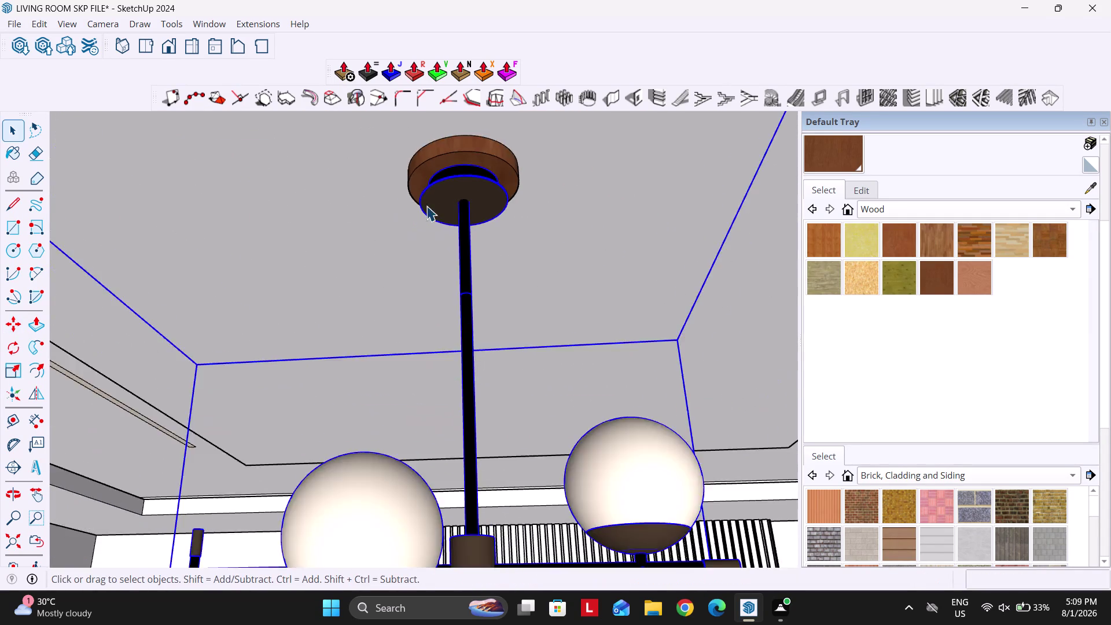
scroll(down, 3)
middle_drag(423, 226, 436, 307)
Deselect the chandelier and save the model.
key(Escape)
key(Escape)
key(Escape)
key(Escape)
key(Escape)
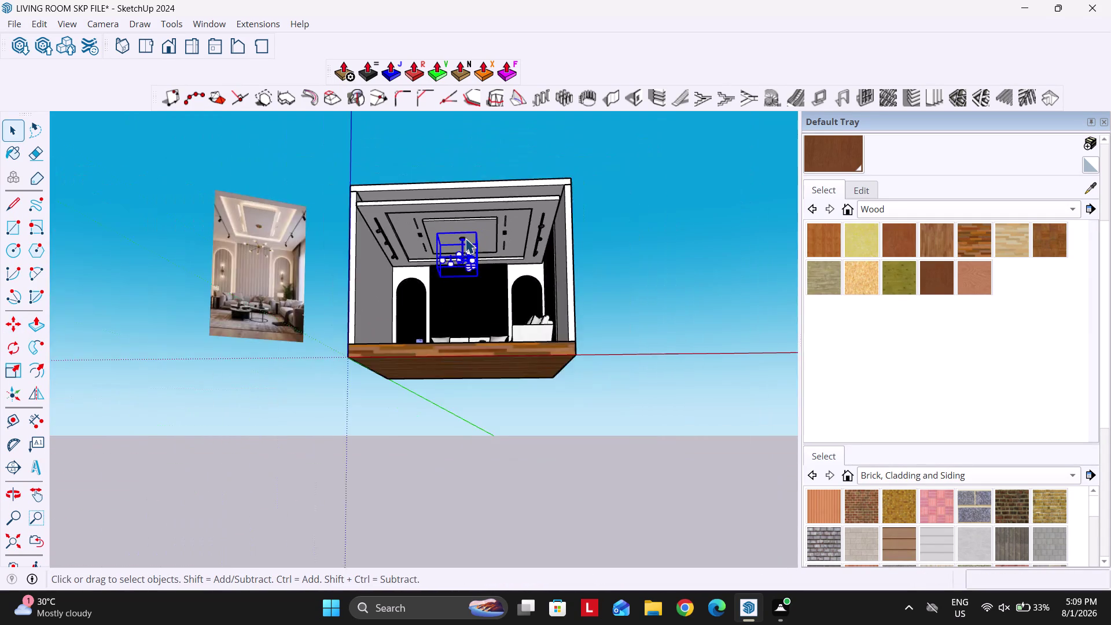
key(Escape)
scroll(down, 3)
key(Escape)
key(Escape)
scroll(up, 3)
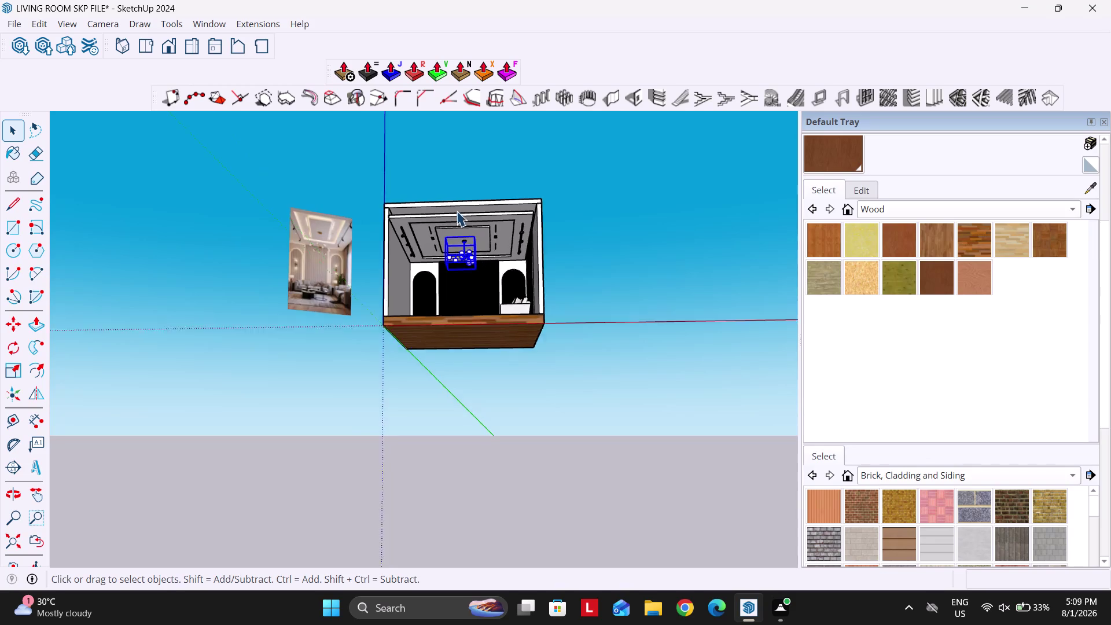
scroll(up, 3)
key(Escape)
click(609, 234)
scroll(up, 3)
key(ctrl+s)
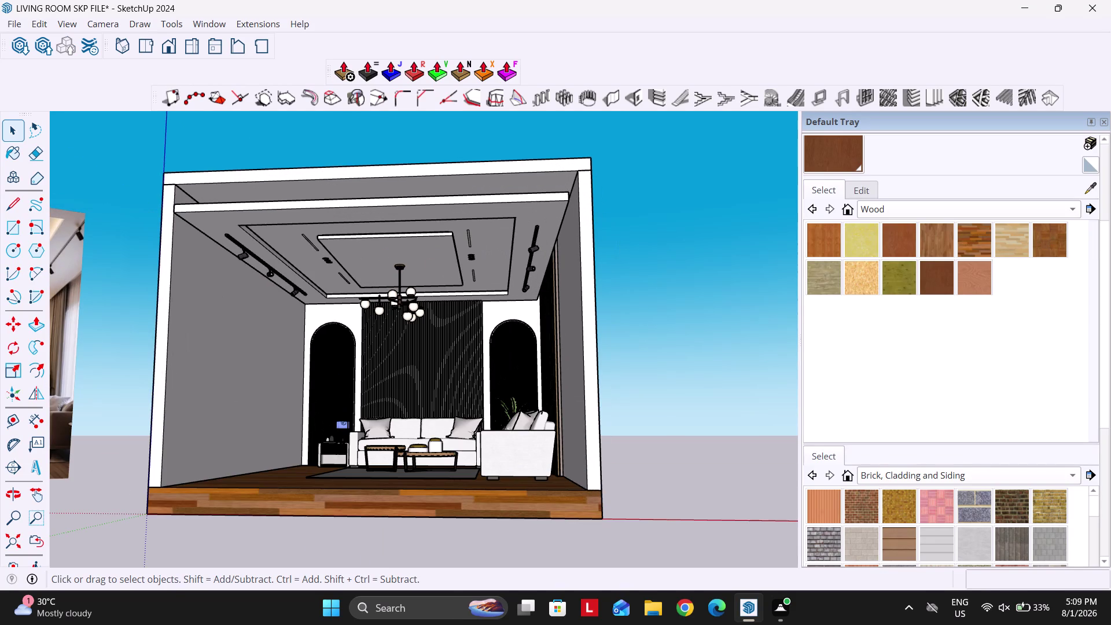
Open the toolbar list and dismiss it while orbiting around the room.
scroll(down, 3)
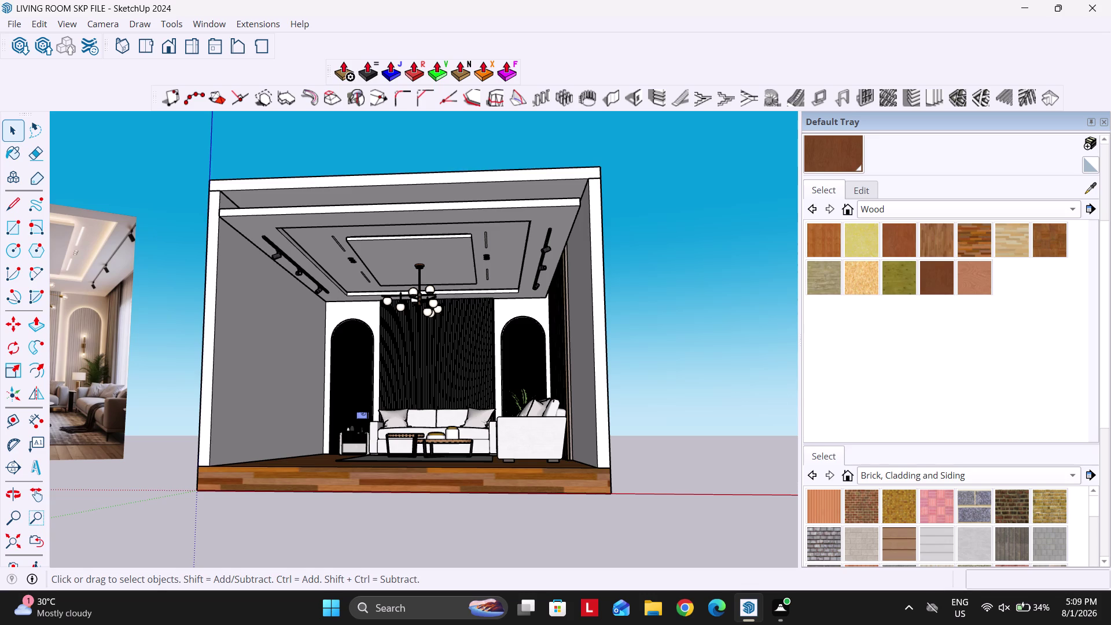
right_drag(611, 76, 703, 214)
middle_drag(613, 81, 703, 215)
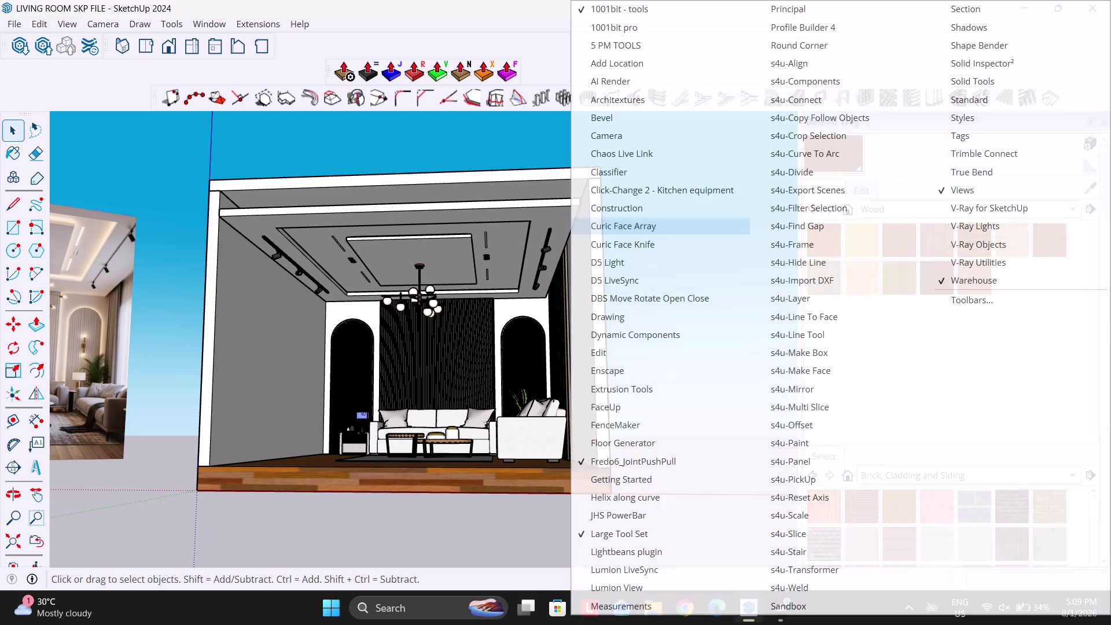
click(397, 144)
Move in toward the sofa area and select the sectional sofa group.
middle_drag(381, 157, 433, 254)
scroll(up, 3)
key(space)
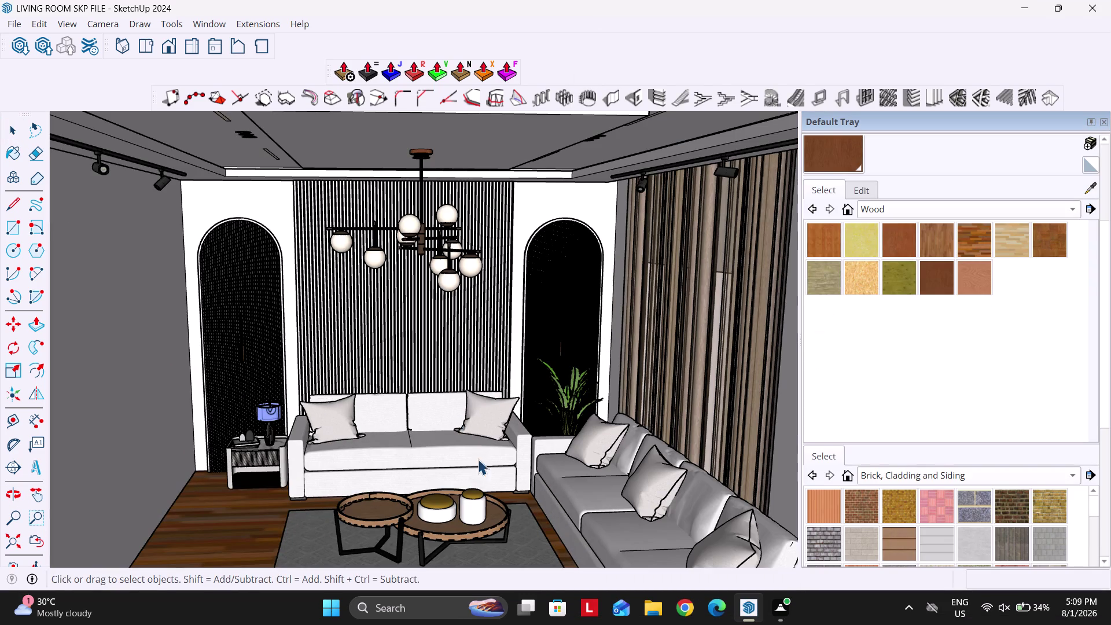
click(459, 431)
click(584, 454)
click(481, 427)
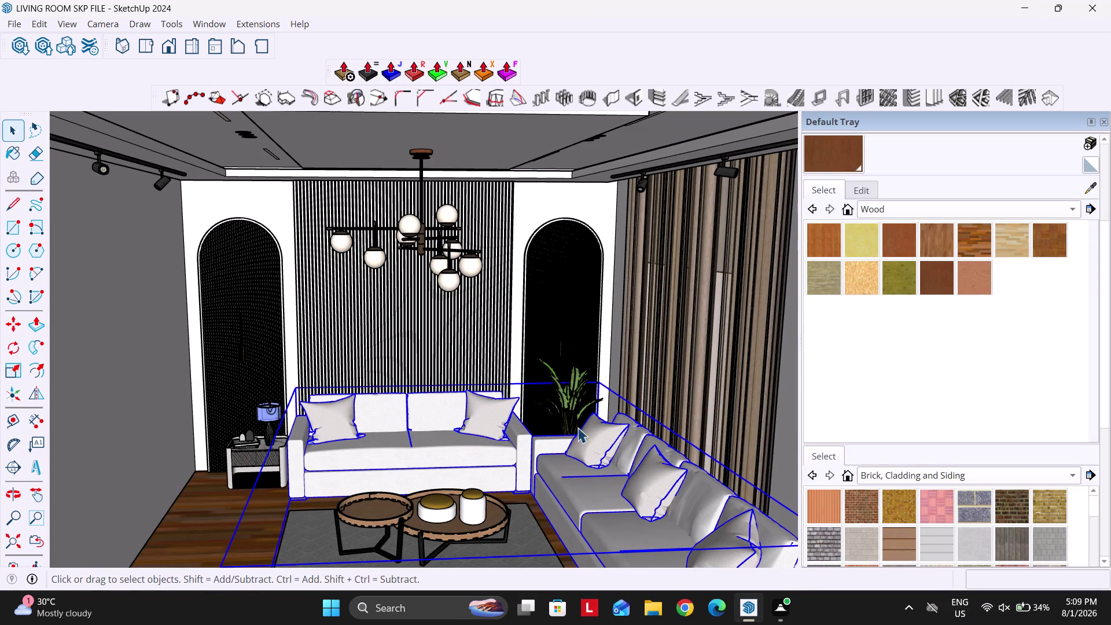
scroll(down, 3)
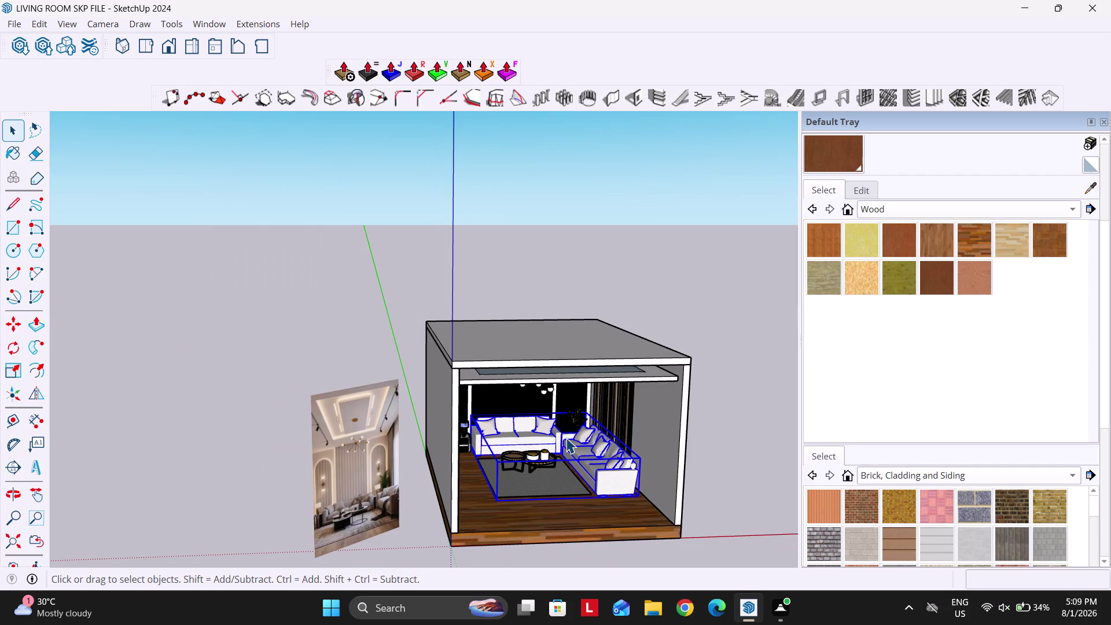
middle_drag(564, 380, 479, 266)
scroll(up, 3)
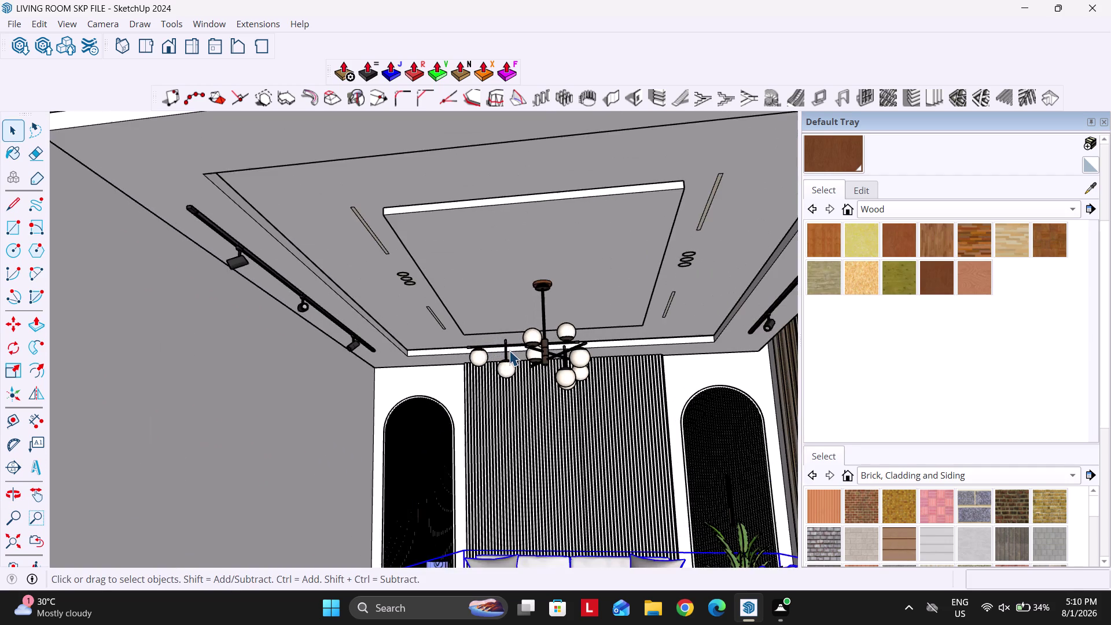
scroll(up, 3)
middle_drag(507, 347, 494, 309)
scroll(up, 3)
scroll(down, 3)
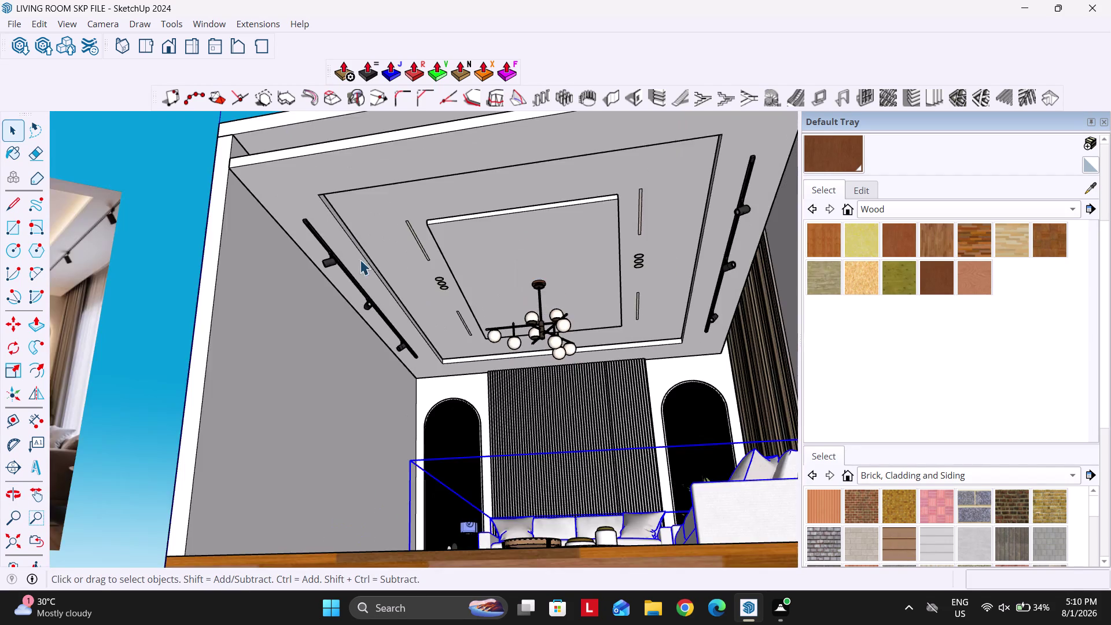
scroll(up, 3)
click(279, 233)
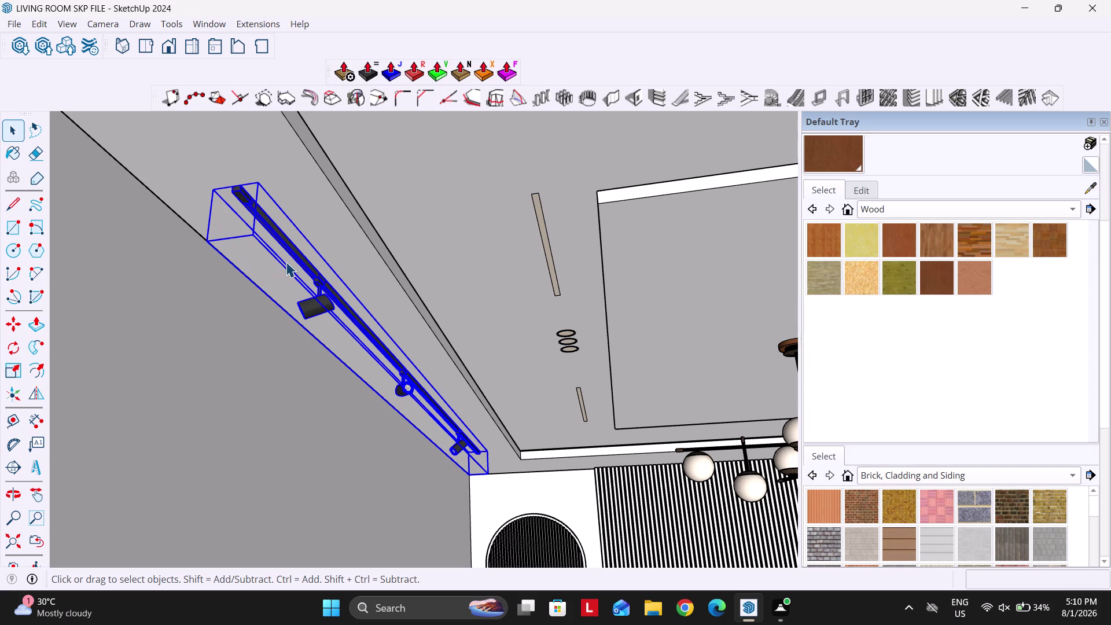
scroll(down, 3)
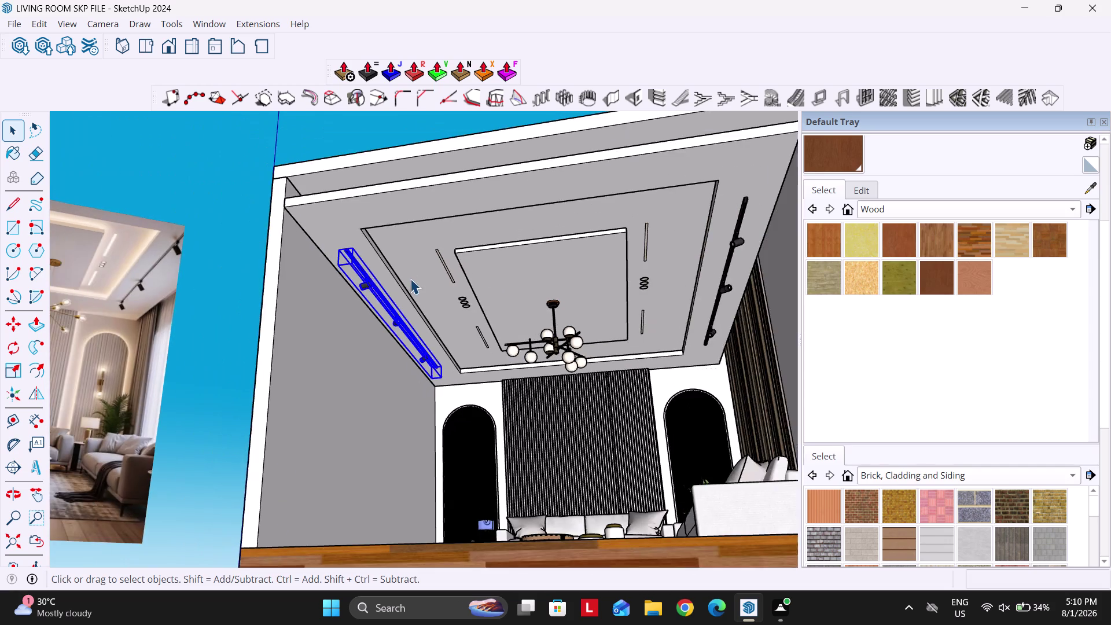
scroll(down, 3)
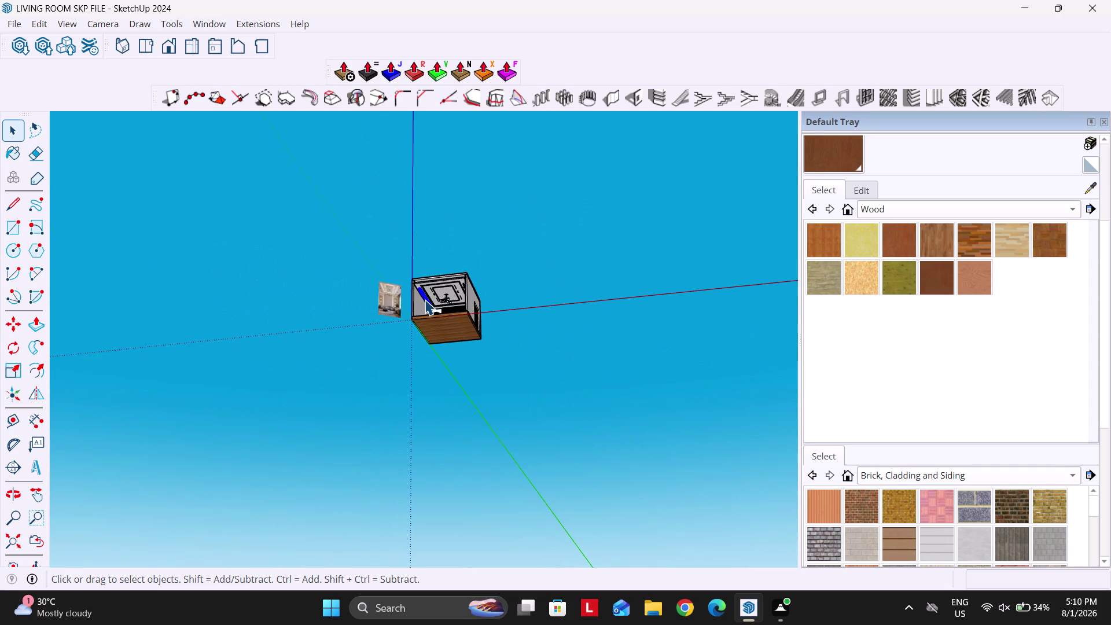
scroll(down, 3)
scroll(down, 3)
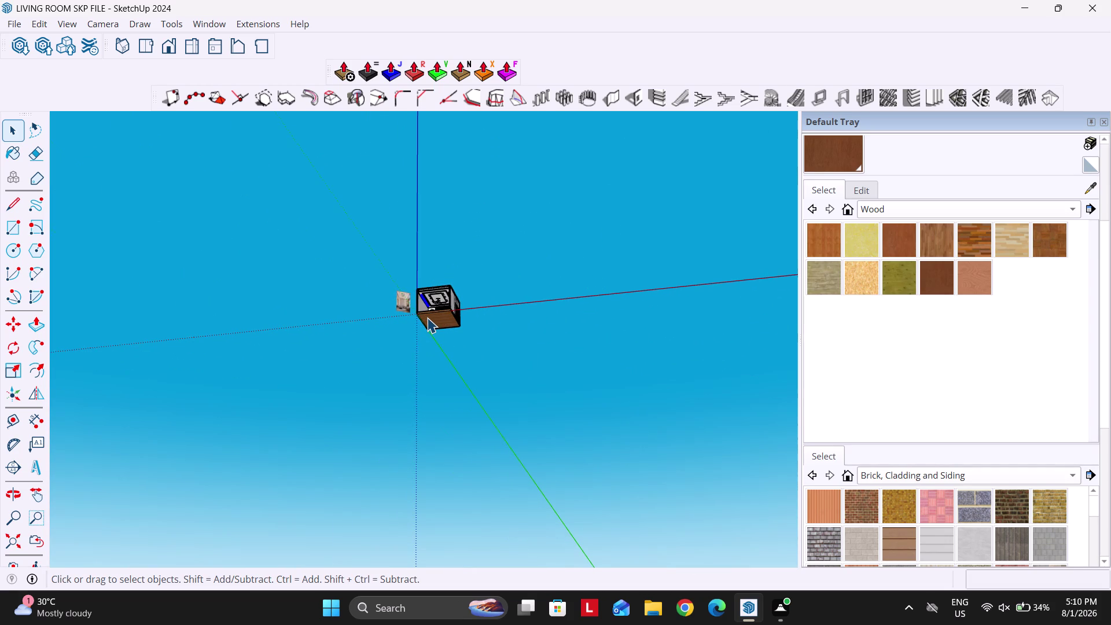
scroll(down, 3)
scroll(up, 3)
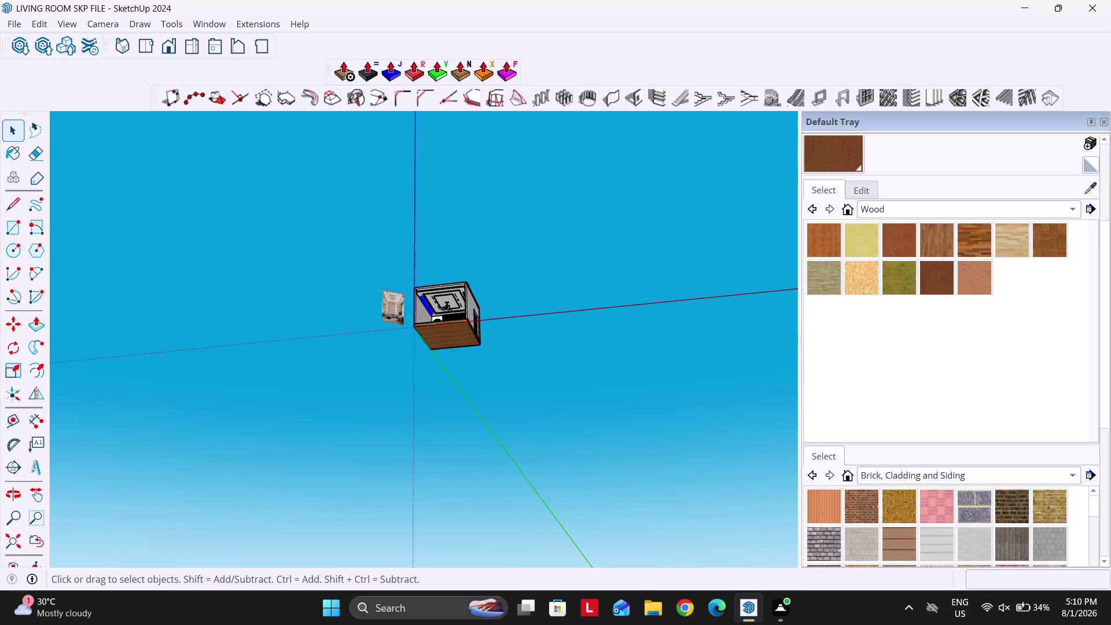
click(9, 541)
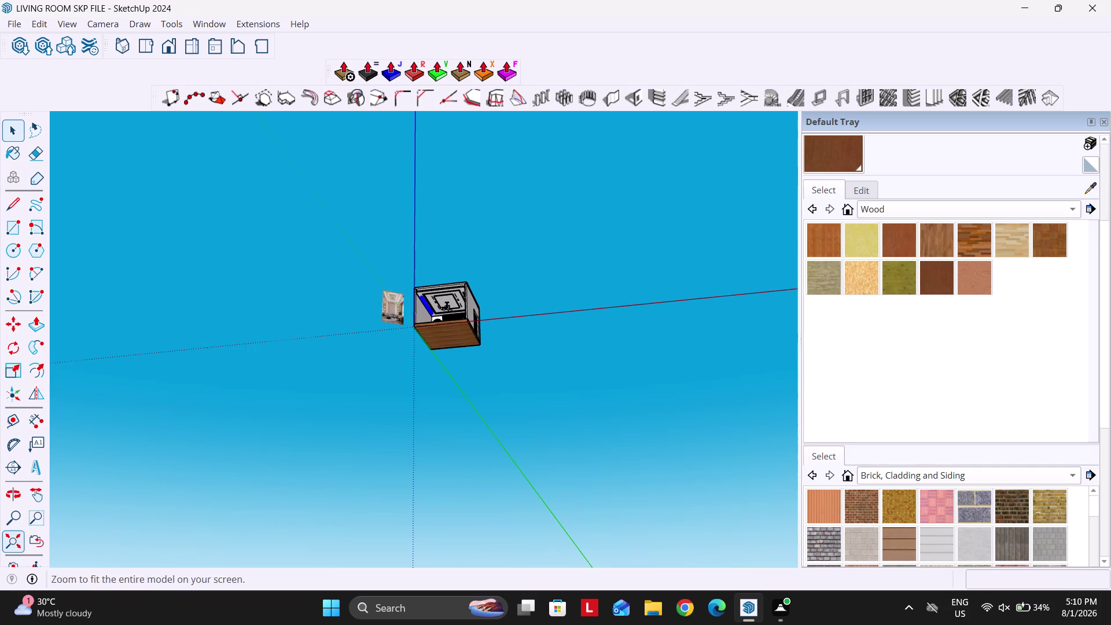
scroll(up, 3)
scroll(up, 3)
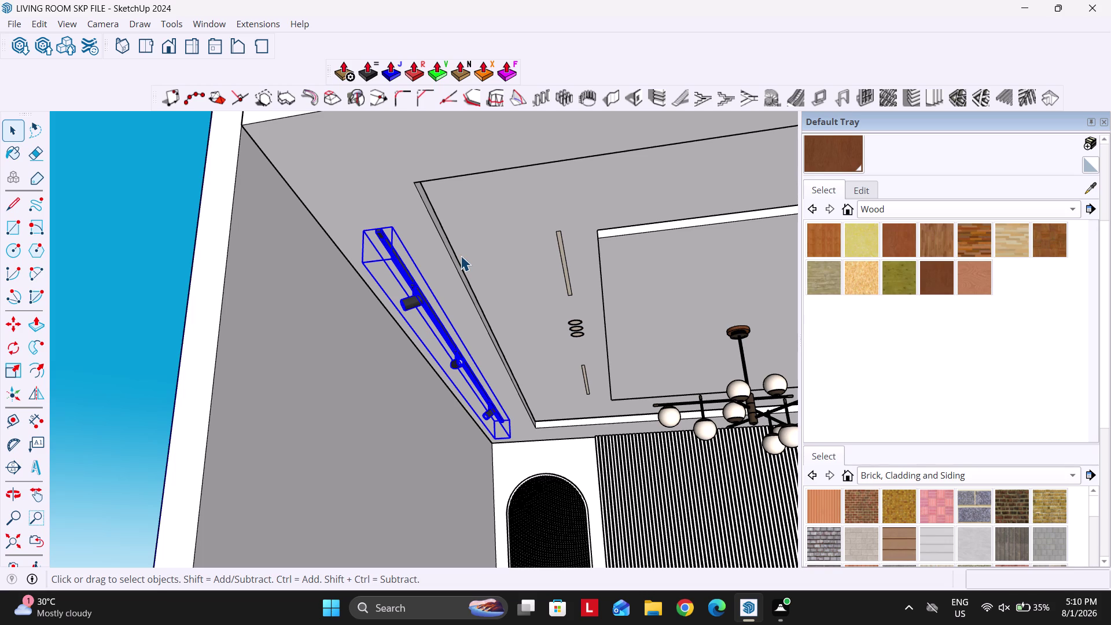
scroll(down, 3)
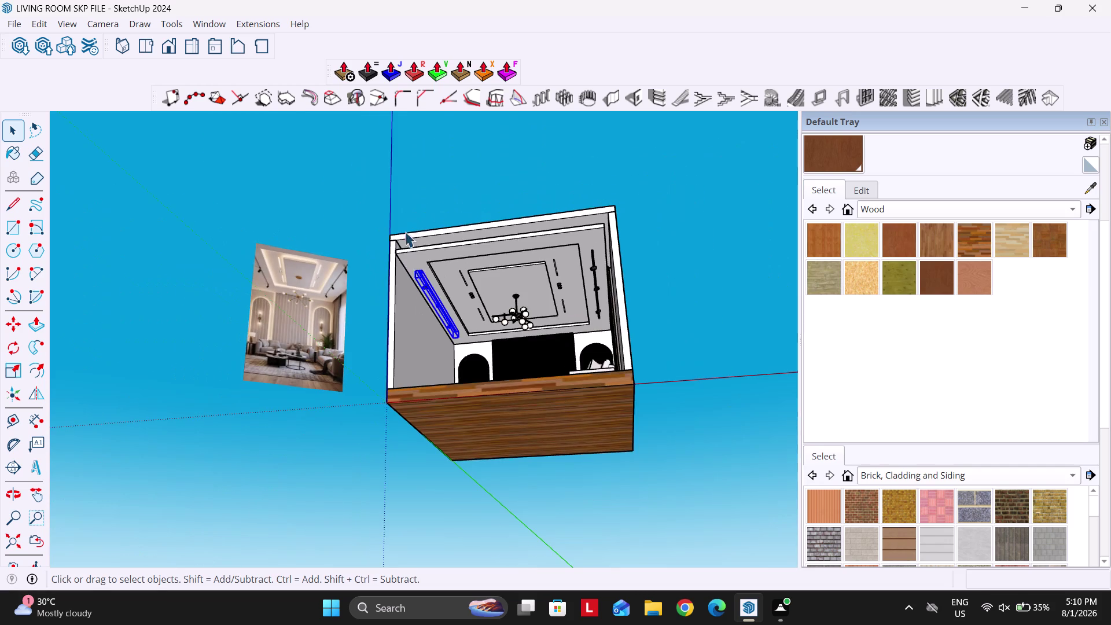
click(400, 228)
scroll(up, 3)
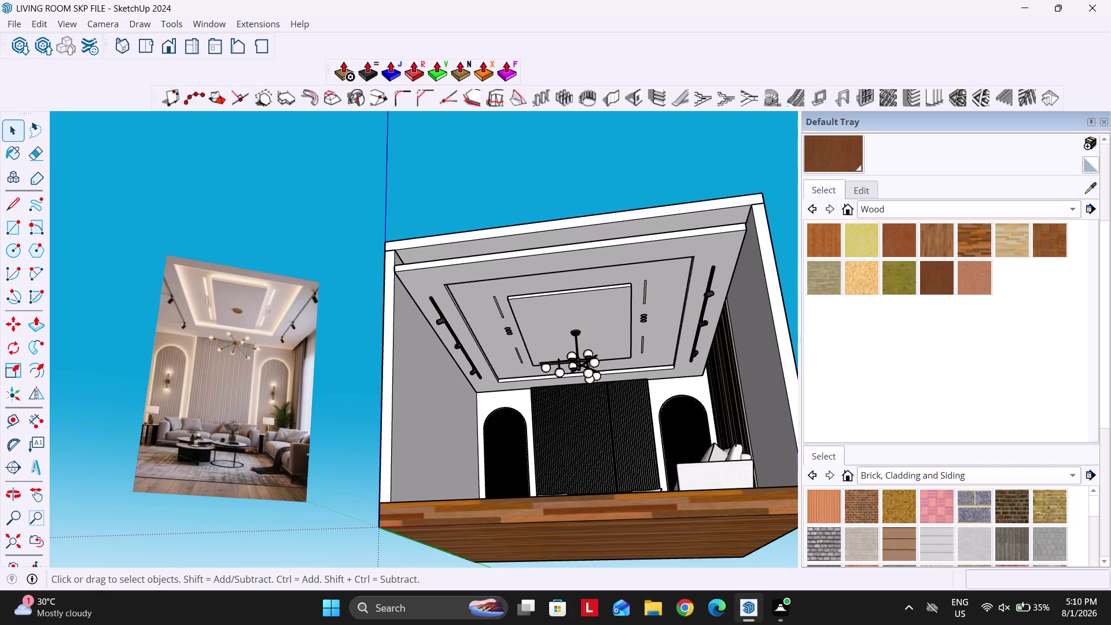